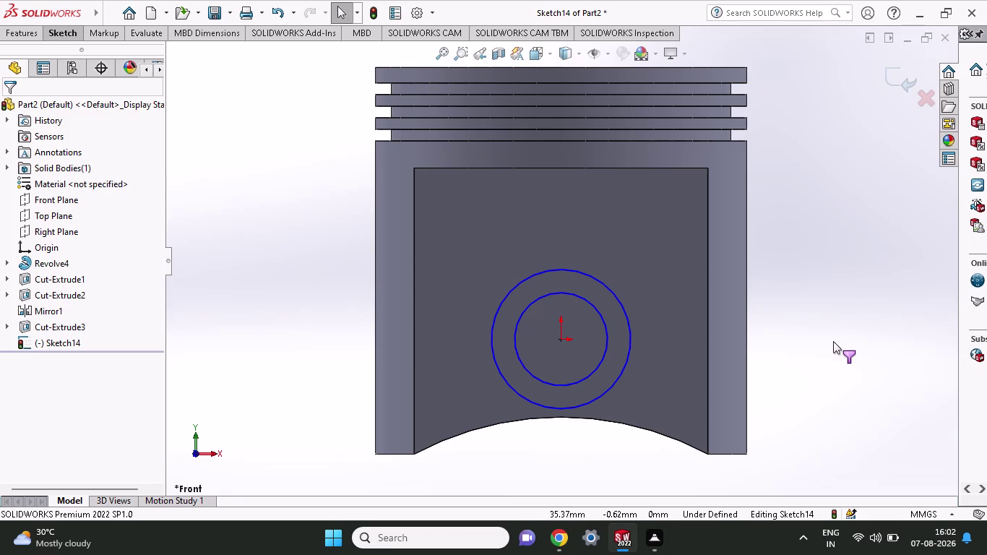
Draw a vertical line from the inner crown edge midpoint down to the circles' centre.
click(64, 38)
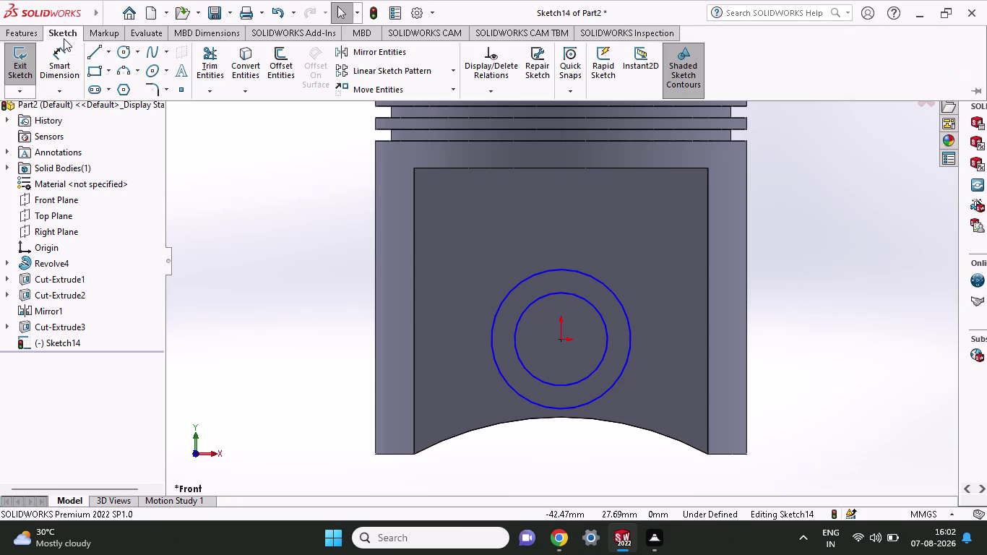
click(91, 56)
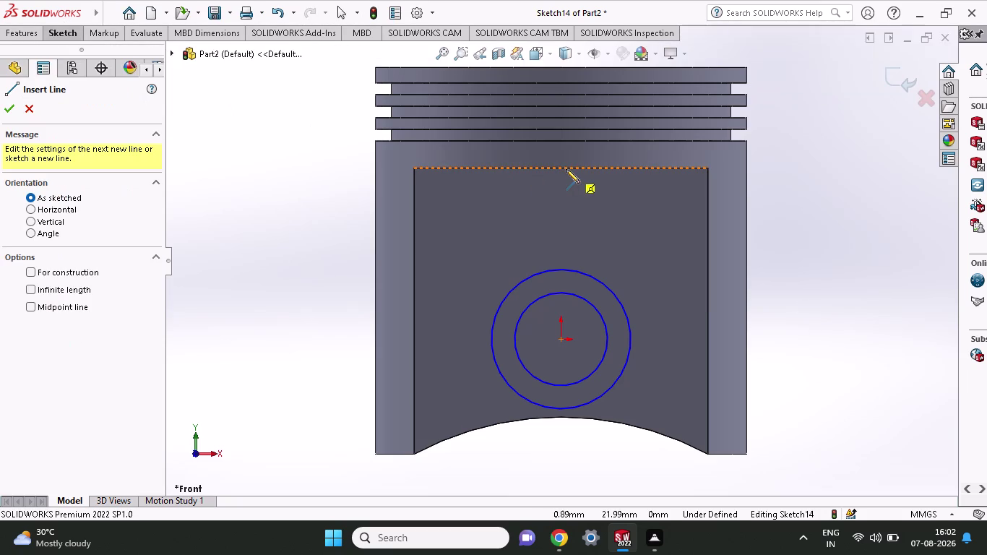
click(561, 168)
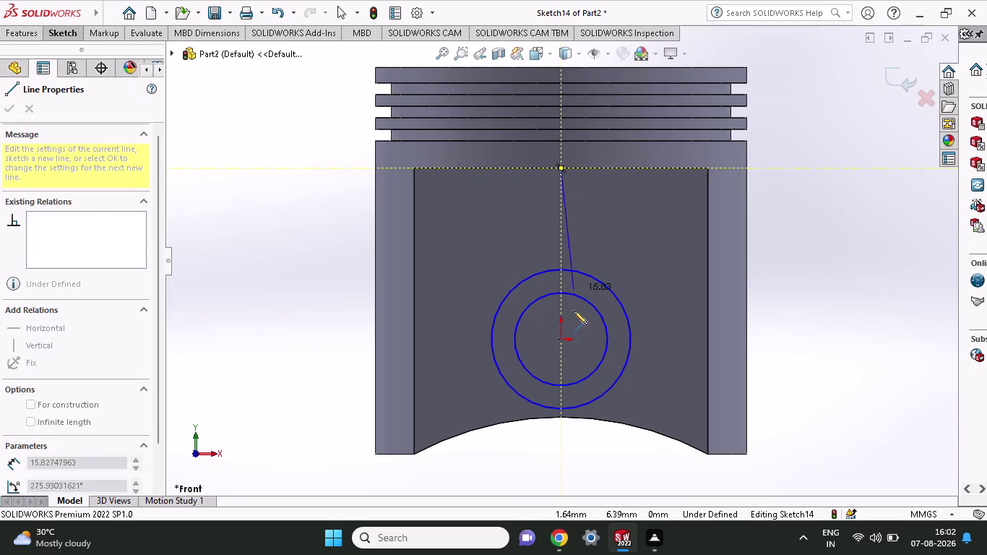
click(562, 340)
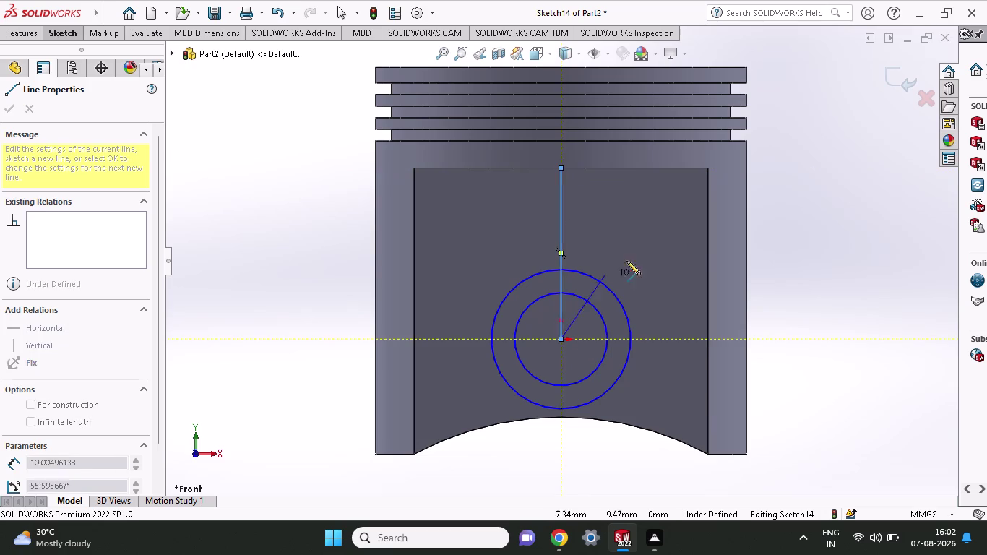
right_click(820, 221)
click(827, 237)
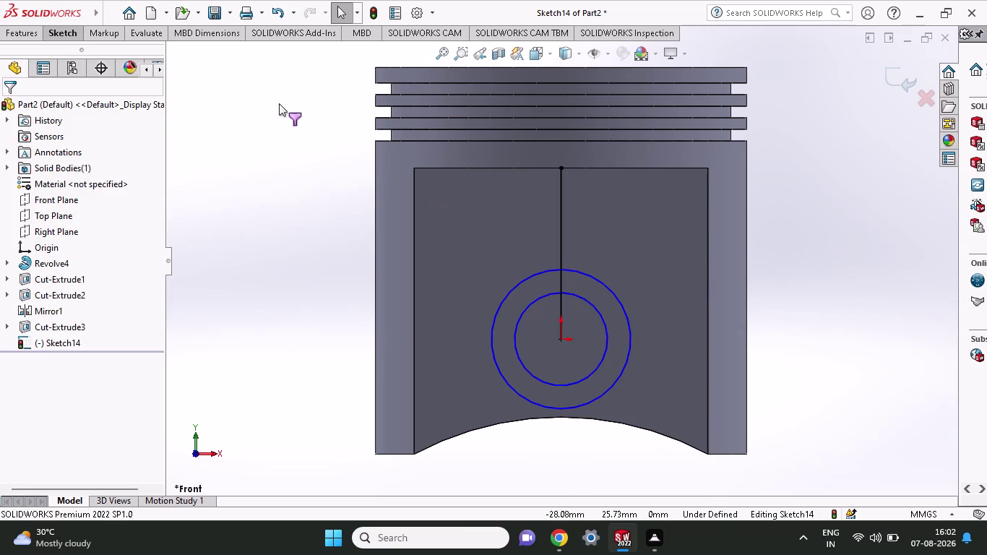
Start a Smart Dimension on the line's top endpoint.
click(66, 36)
click(73, 62)
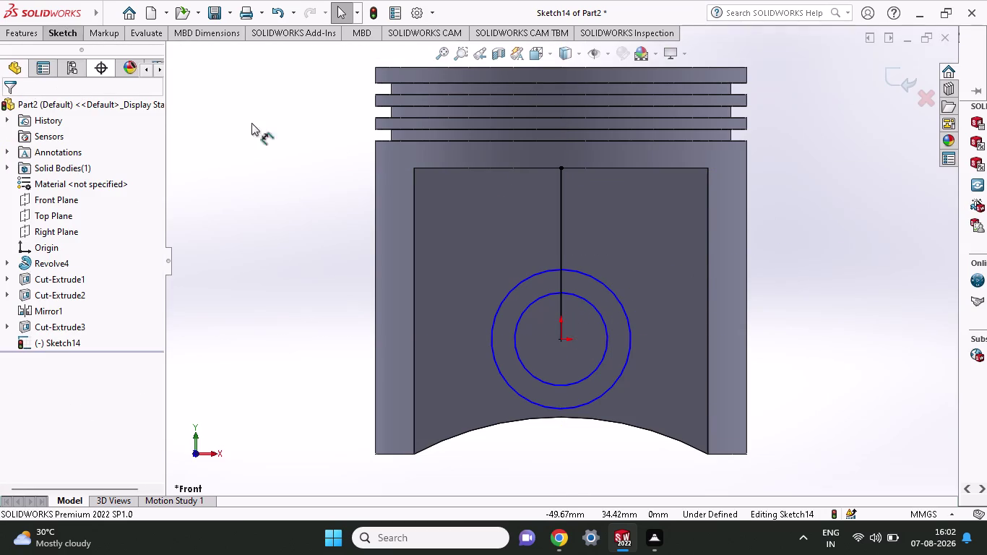
click(561, 168)
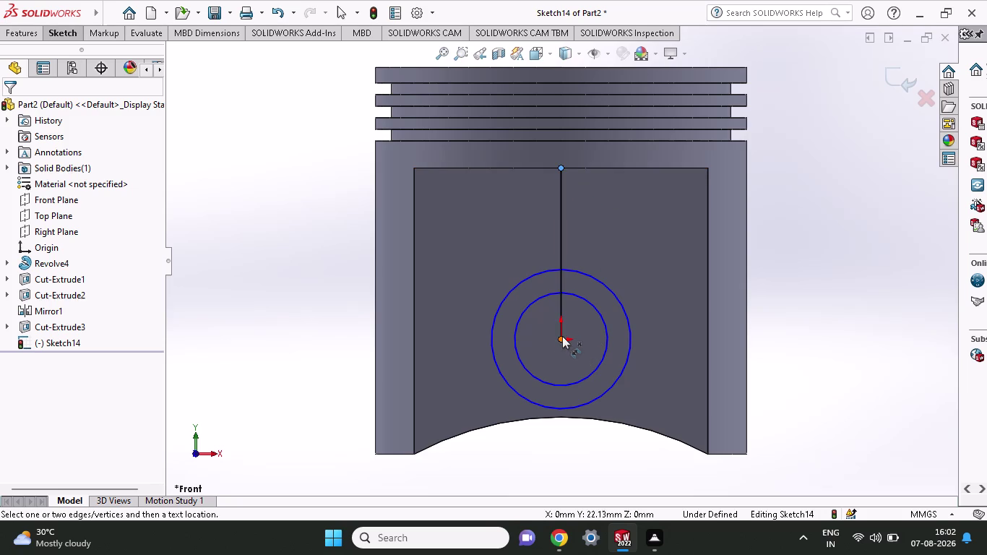
click(562, 336)
click(815, 315)
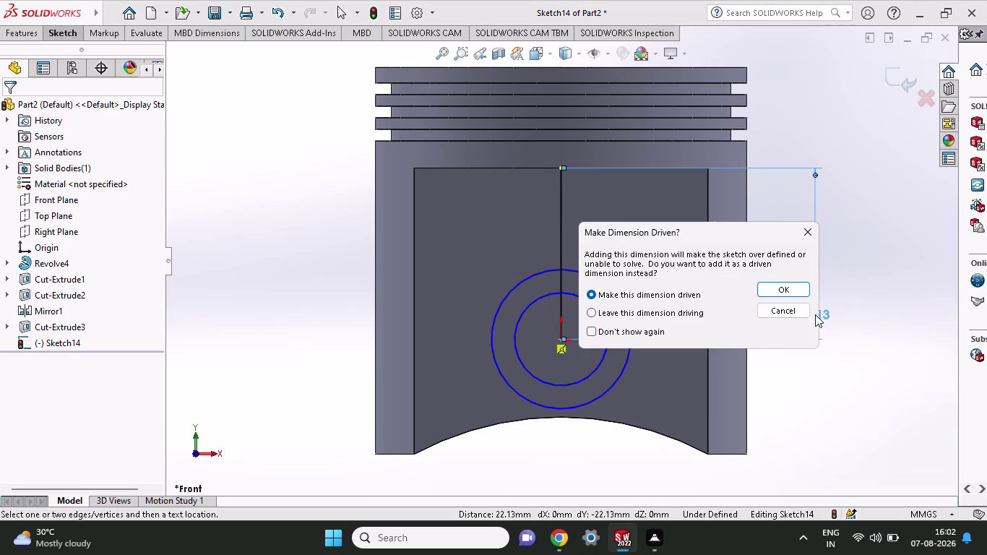
key(1)
click(785, 314)
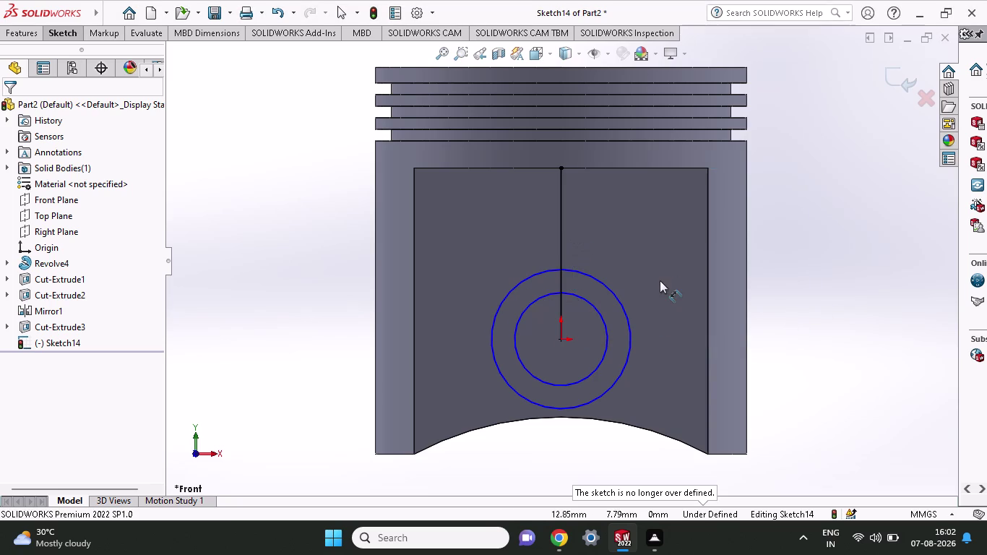
drag(561, 237, 666, 232)
click(838, 240)
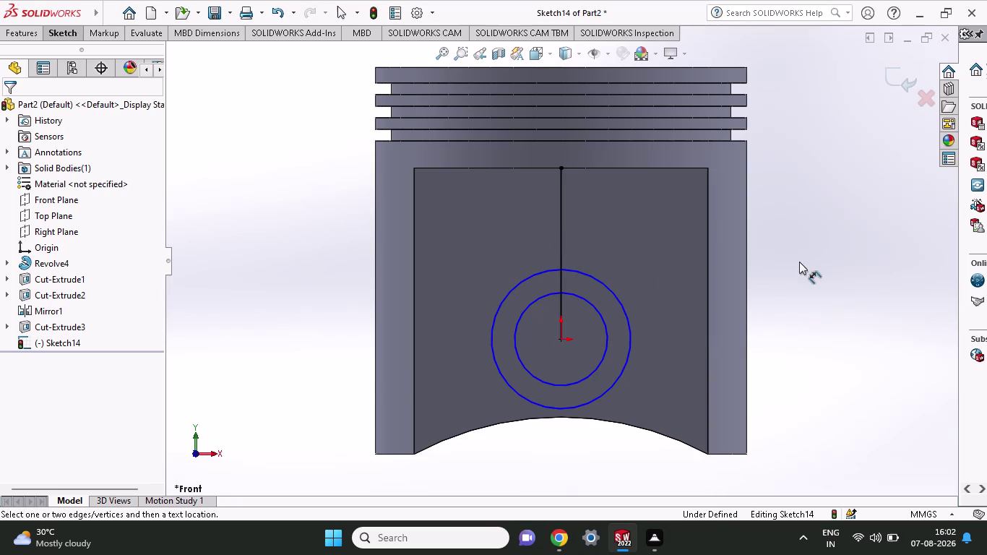
key(Escape)
key(Escape)
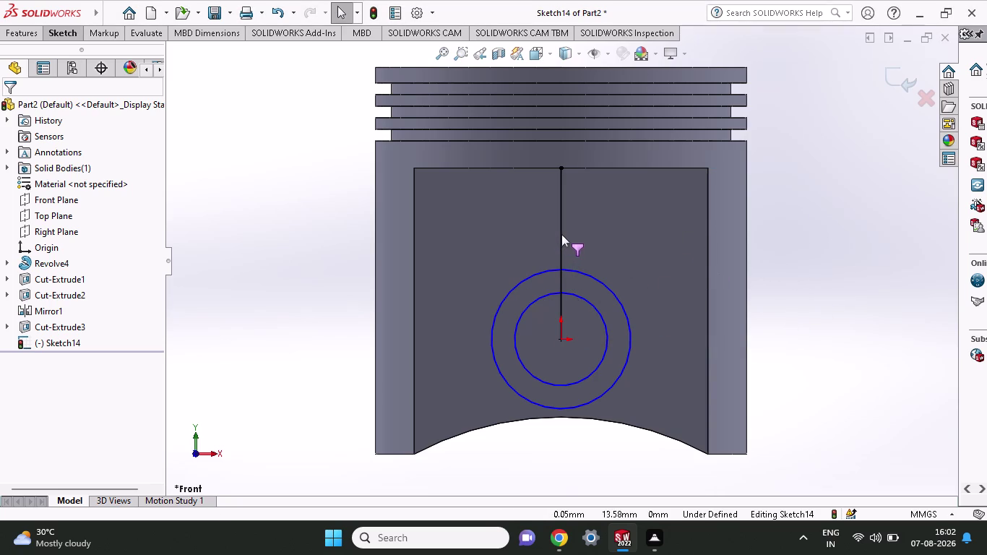
Select the vertical line and open the sketch plane settings, closing them unchanged.
click(561, 234)
click(562, 235)
click(562, 234)
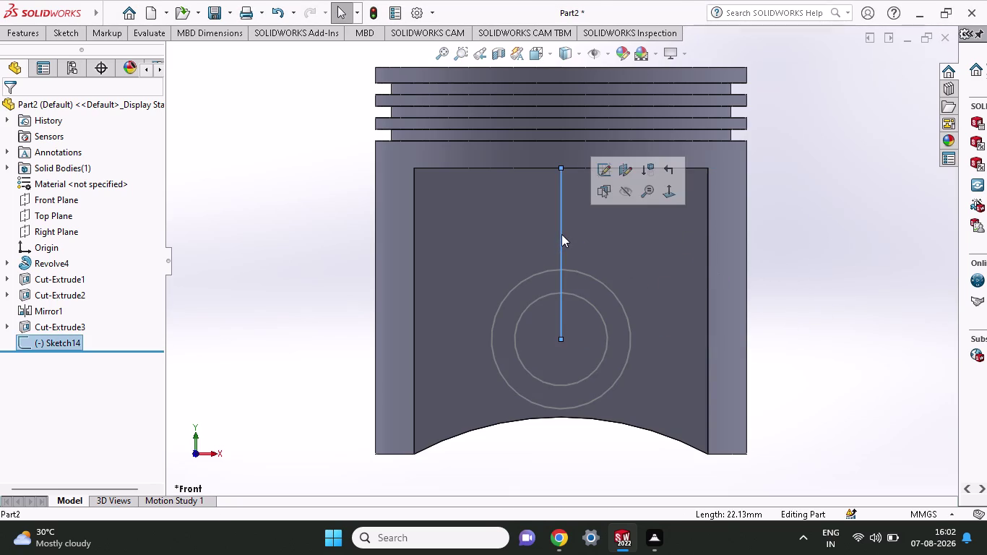
click(562, 234)
click(561, 234)
click(562, 234)
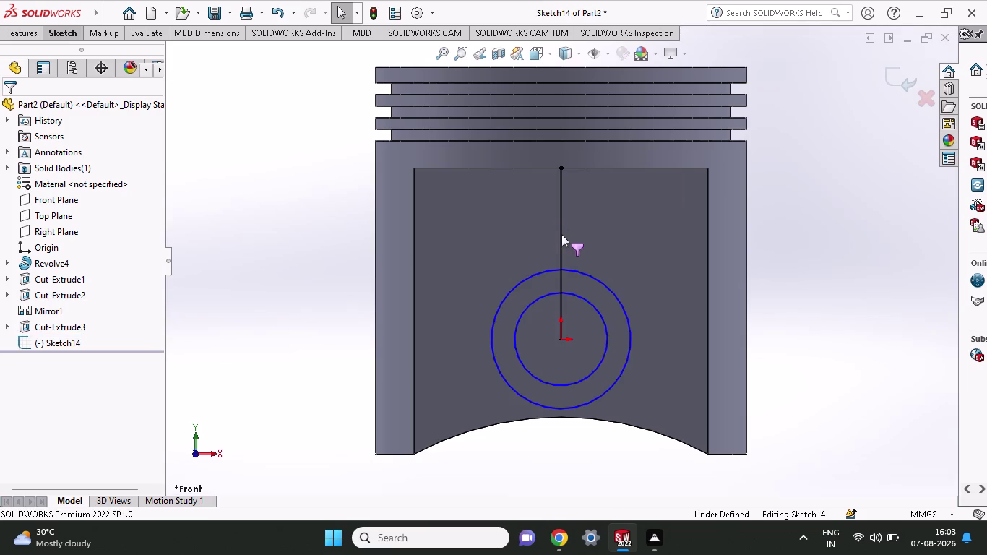
click(561, 247)
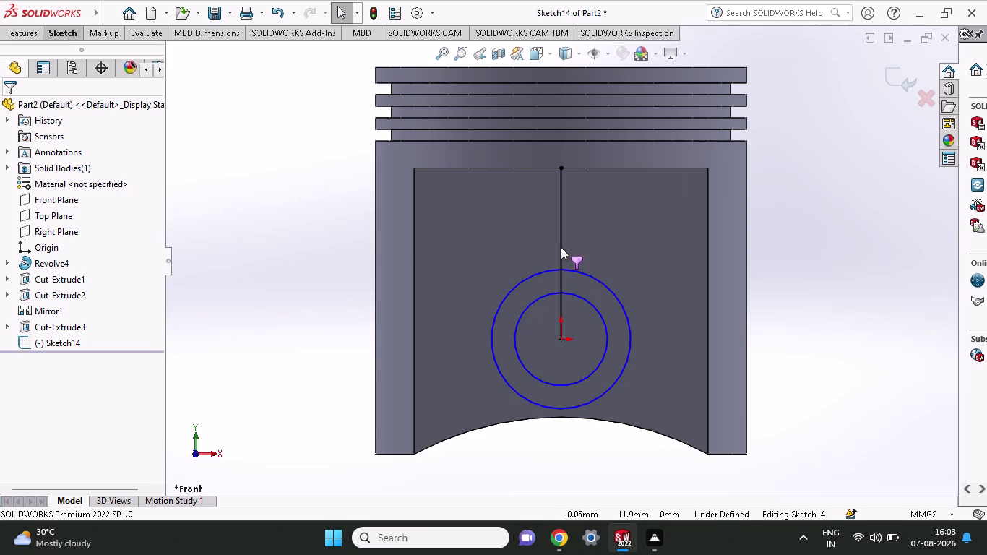
click(560, 247)
click(561, 247)
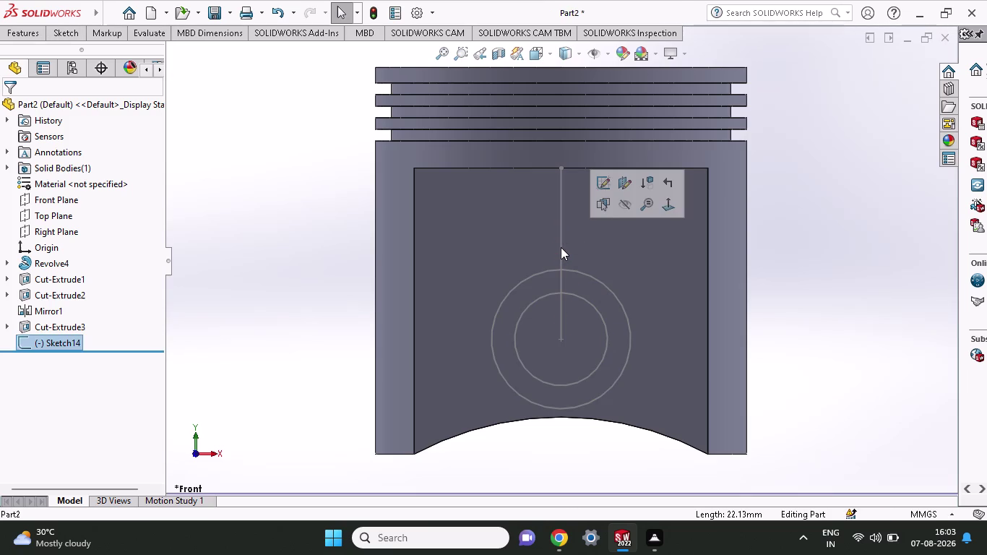
click(624, 181)
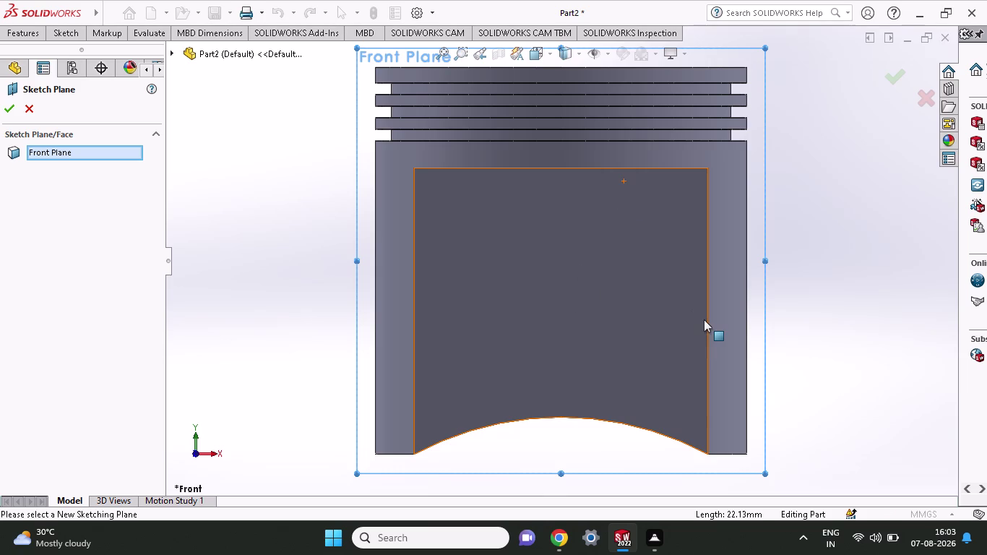
key(ctrl+z)
key(Escape)
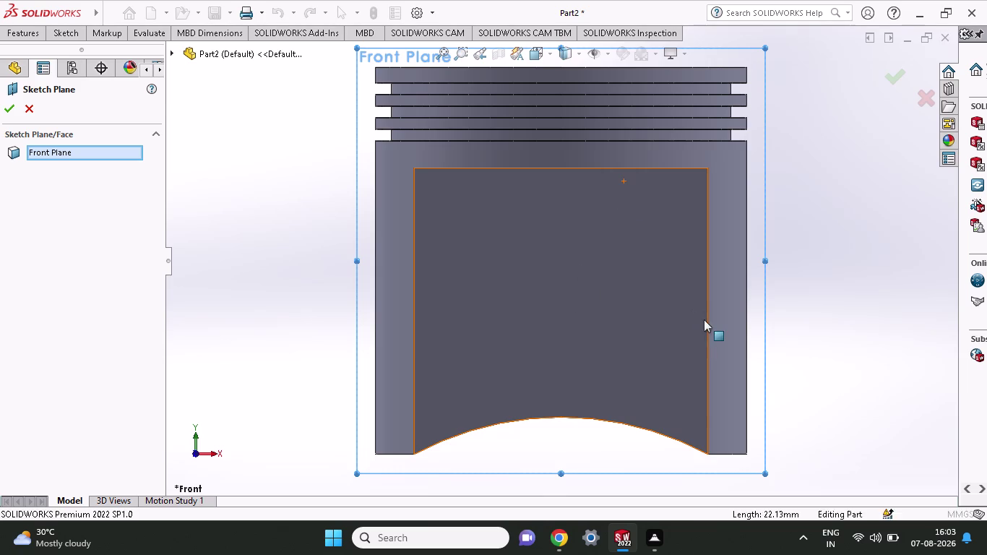
Undo sketch changes with Ctrl+Z until the vertical line is removed.
click(561, 217)
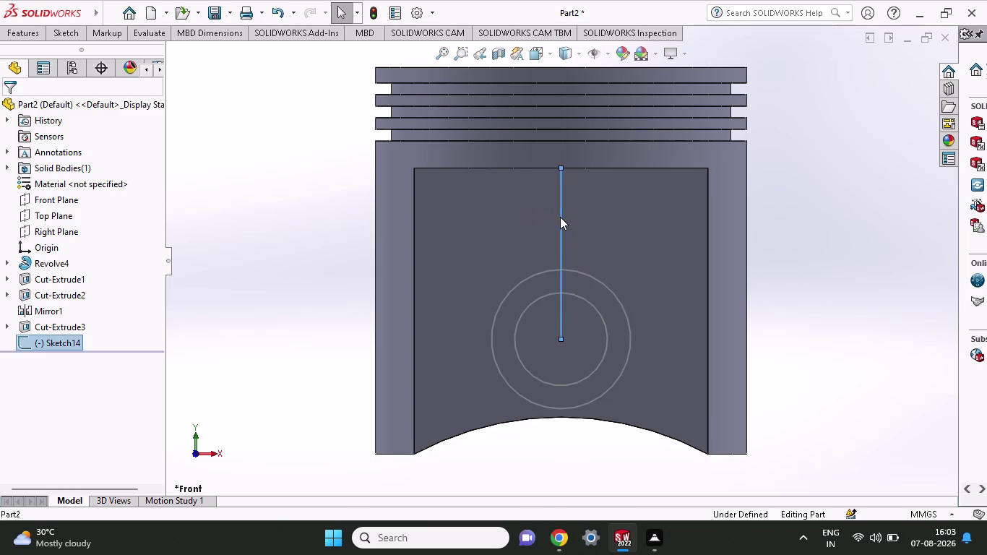
click(597, 154)
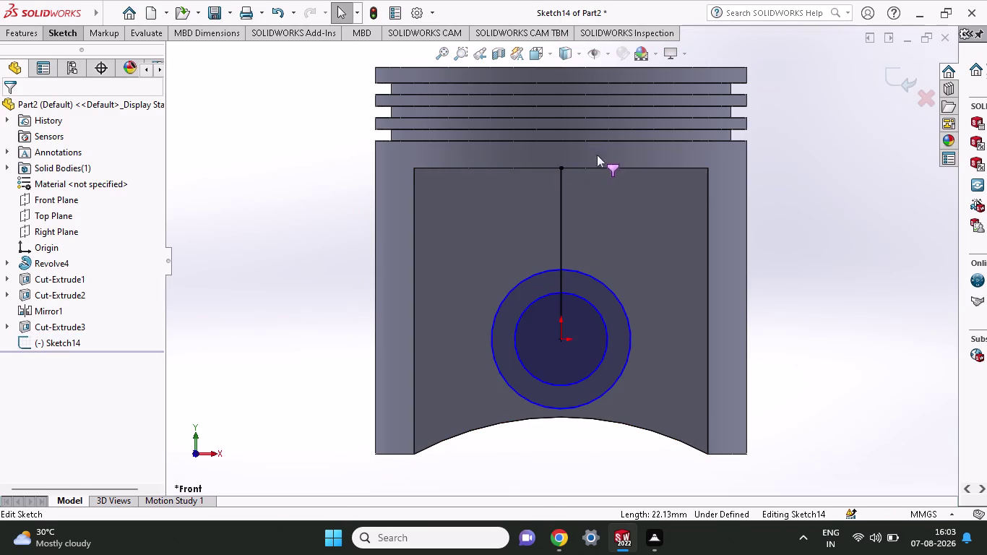
key(Escape)
key(ctrl+z)
key(ctrl+z)
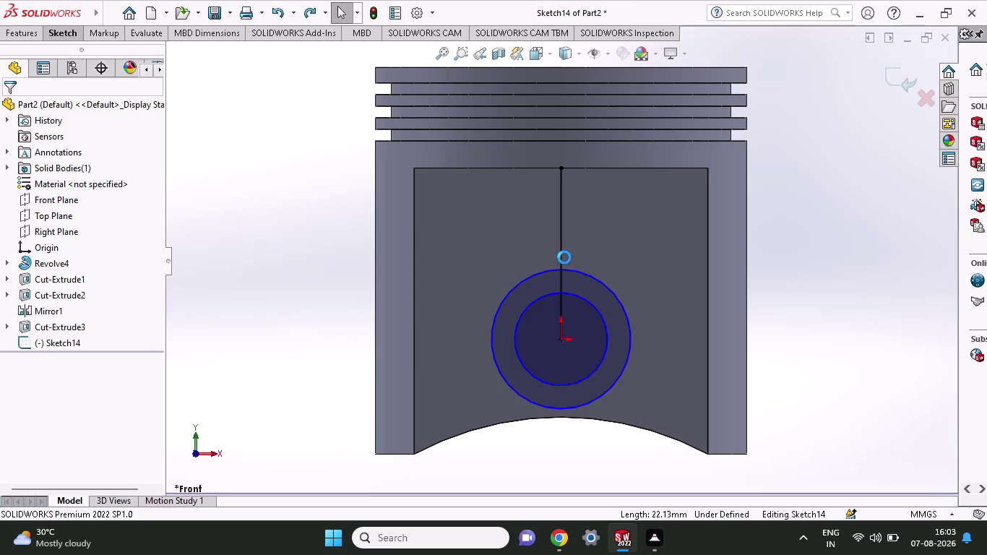
key(ctrl+z)
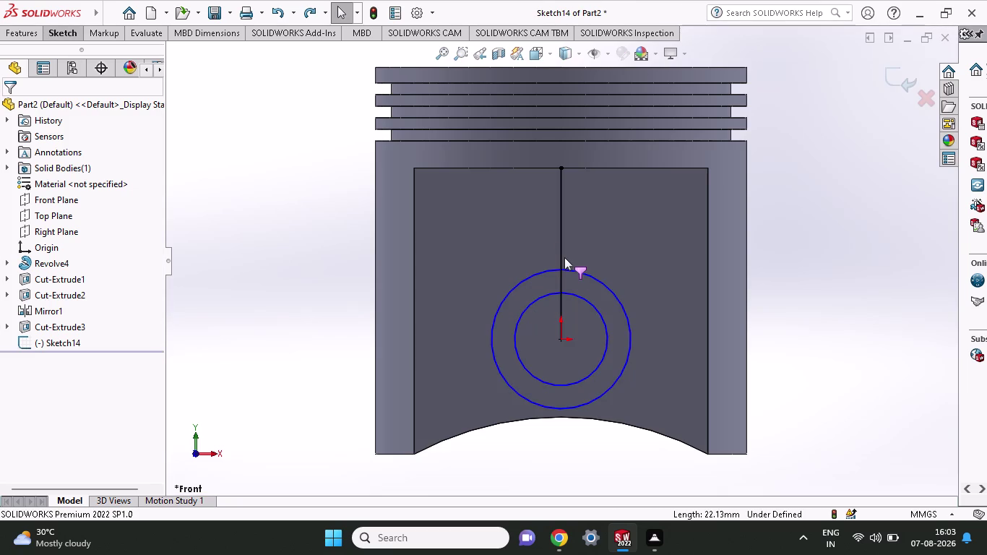
key(ctrl+z)
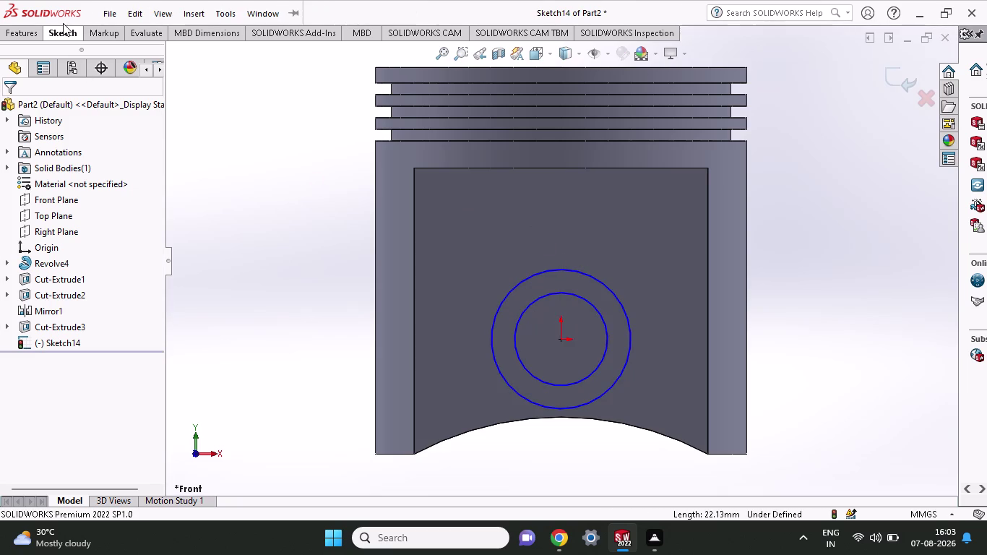
click(64, 26)
click(96, 53)
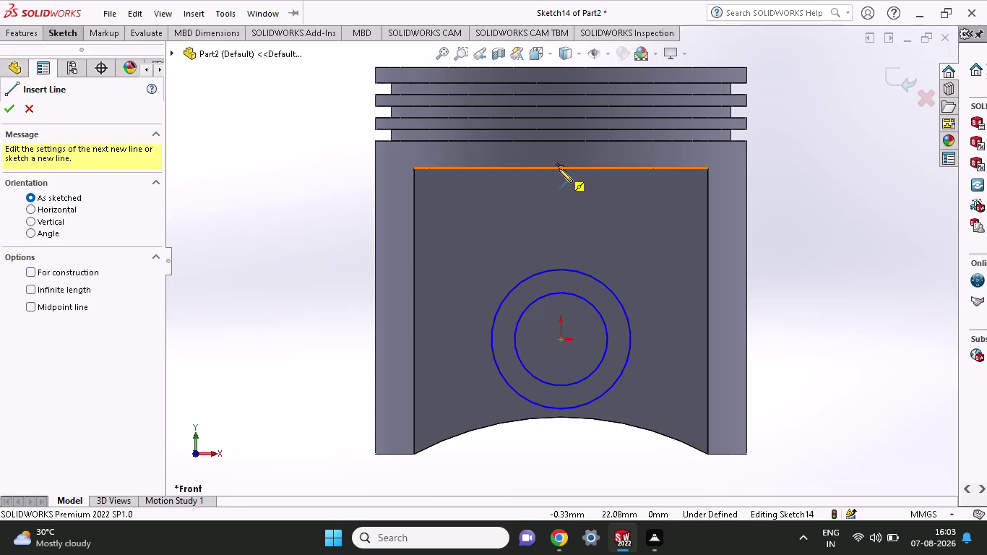
Redraw the vertical line from the inner crown edge midpoint to just above the circles' centre.
click(559, 169)
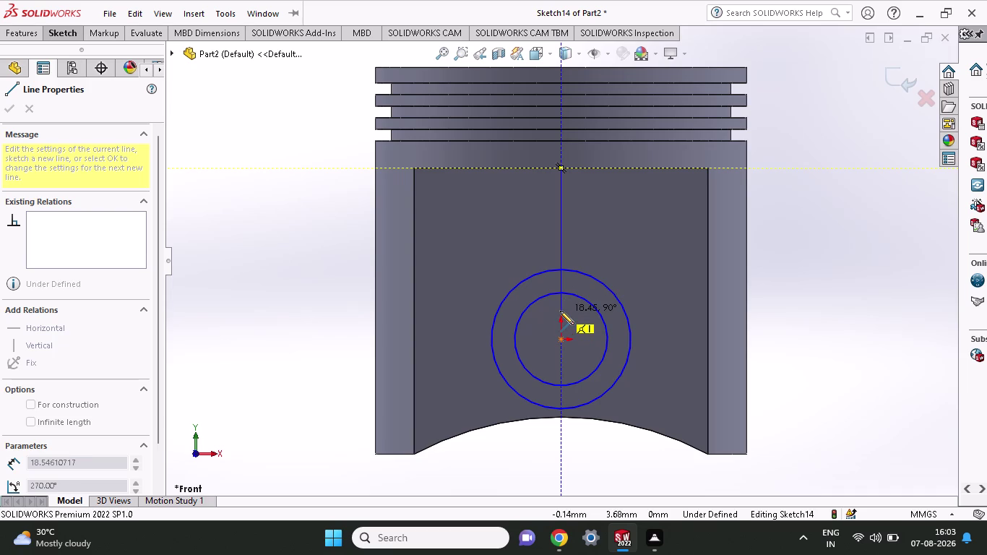
click(80, 456)
drag(76, 456, 22, 463)
click(83, 461)
scroll(down, 3)
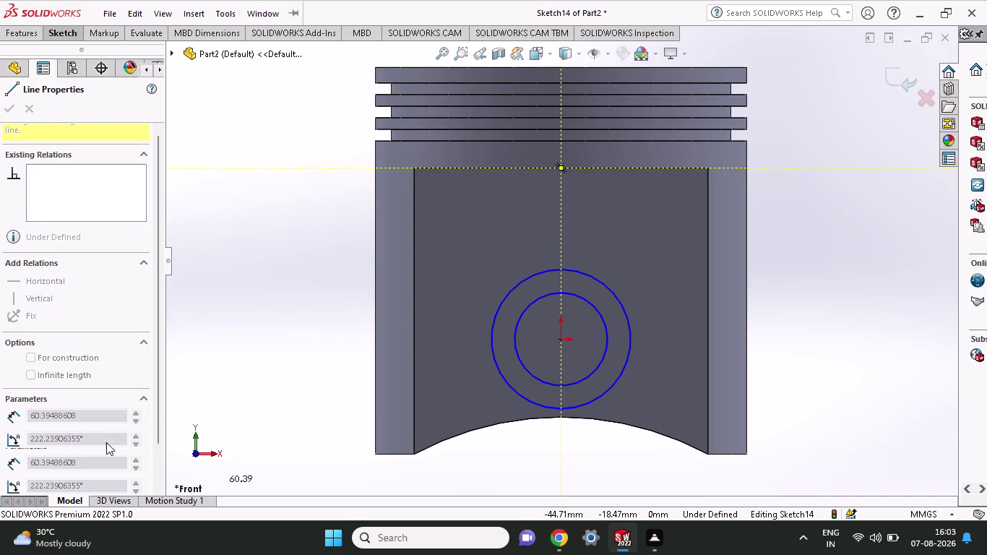
click(138, 420)
click(138, 420)
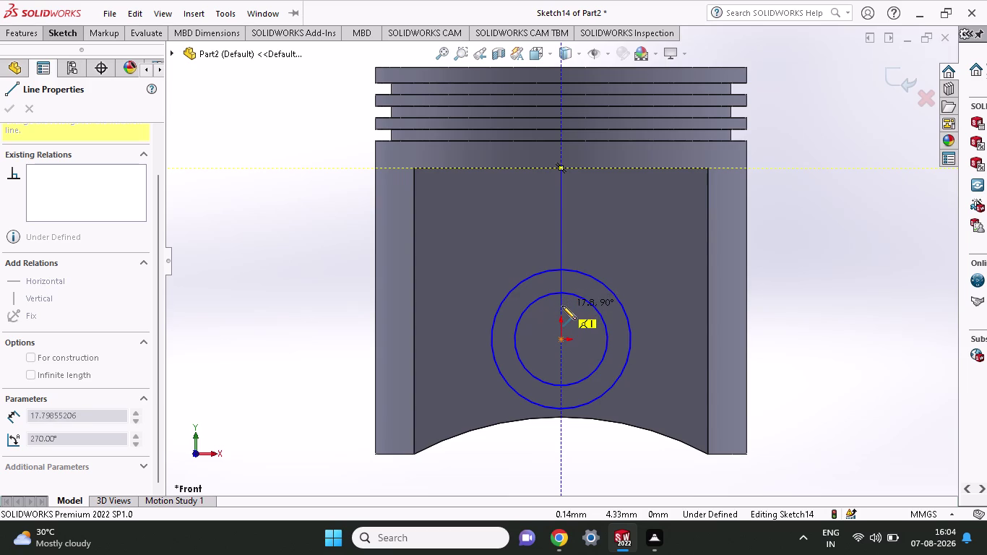
click(562, 307)
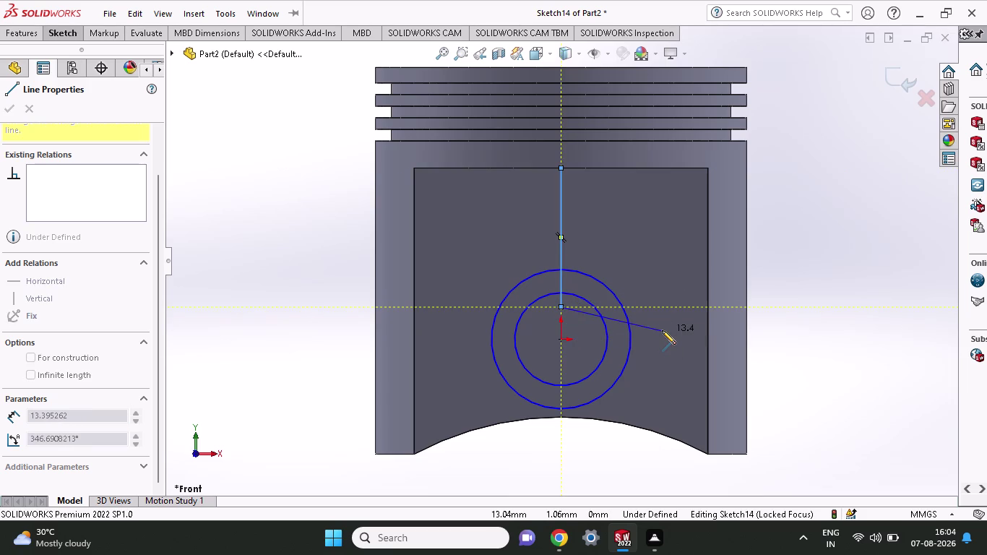
click(55, 30)
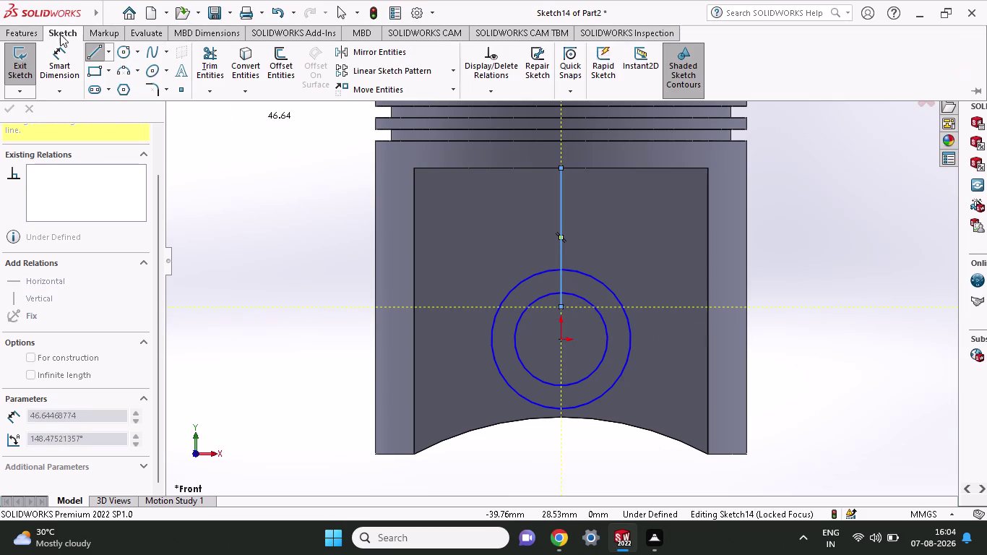
click(66, 53)
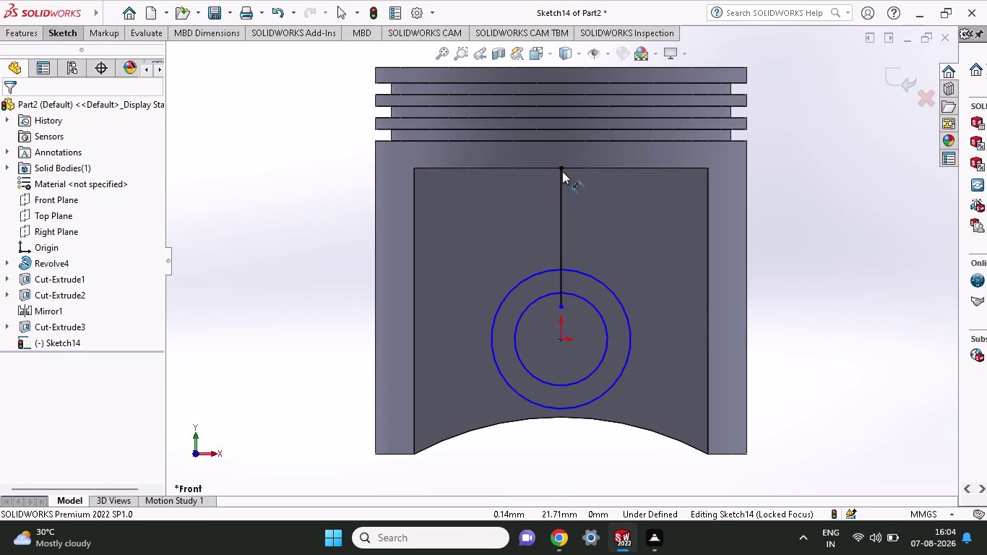
Dimension the vertical line 18 mm below the inner crown edge.
click(562, 166)
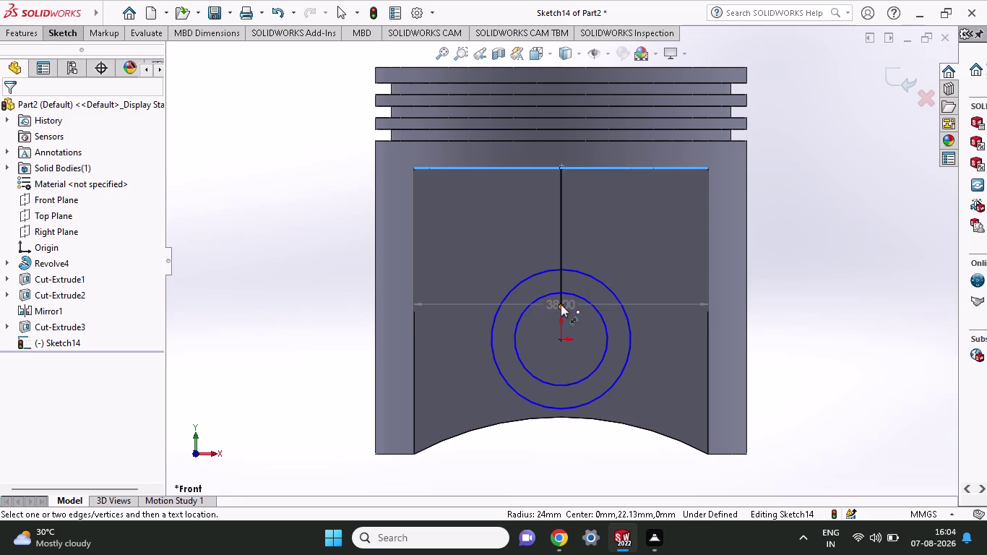
click(561, 305)
click(832, 310)
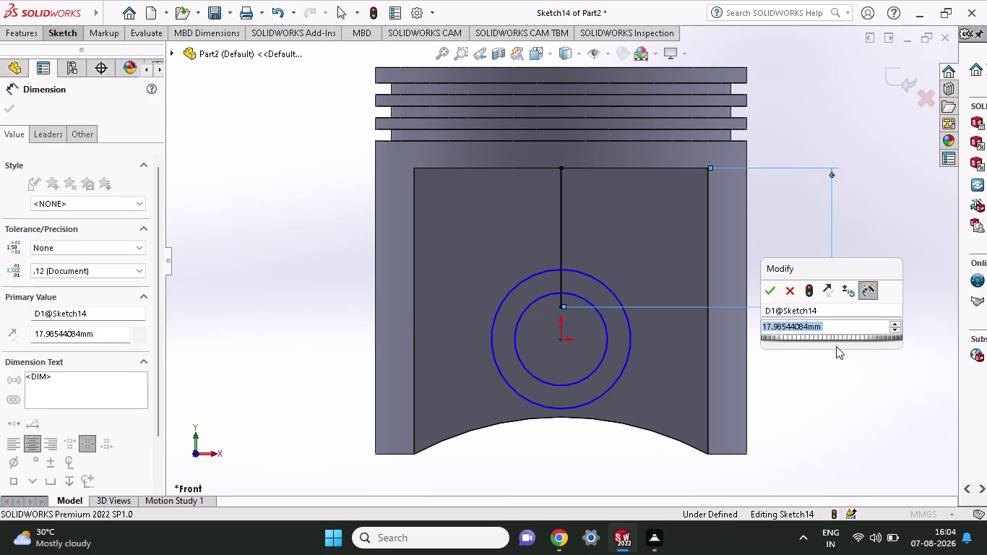
text(18)
key(Return)
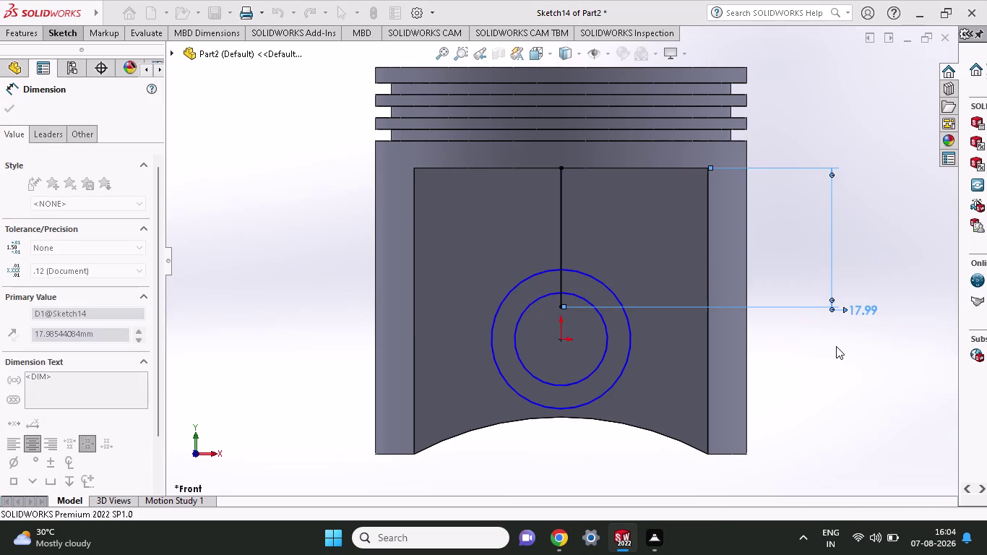
key(Escape)
click(576, 383)
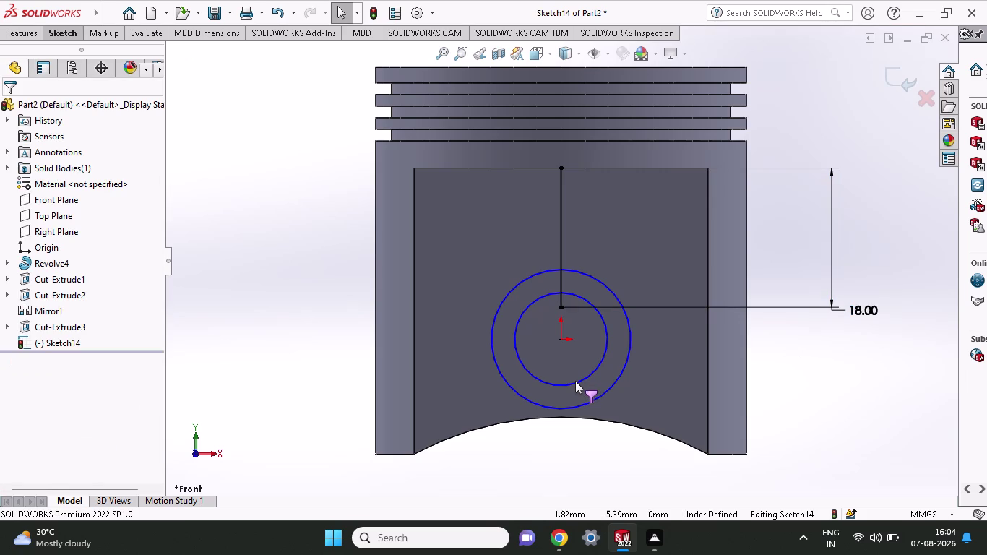
Undo the dimension, vertical line and outer circle, leaving only the smaller circle.
click(575, 381)
click(576, 380)
key(Escape)
click(591, 371)
click(606, 333)
click(609, 311)
click(606, 335)
click(606, 330)
key(ctrl+z)
key(ctrl+z)
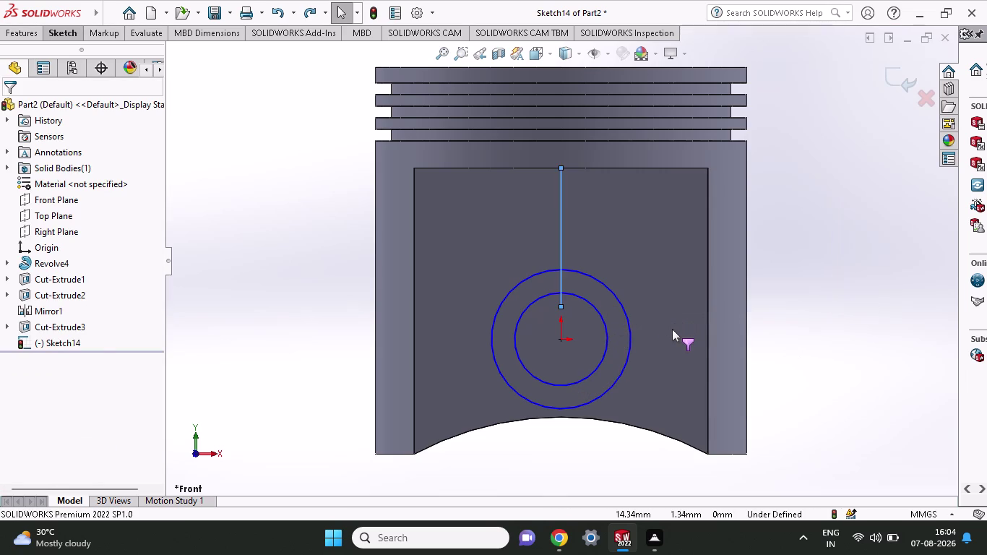
key(ctrl+z)
key(ctrl+z)
key(ctrl+z)
key(ctrl+z)
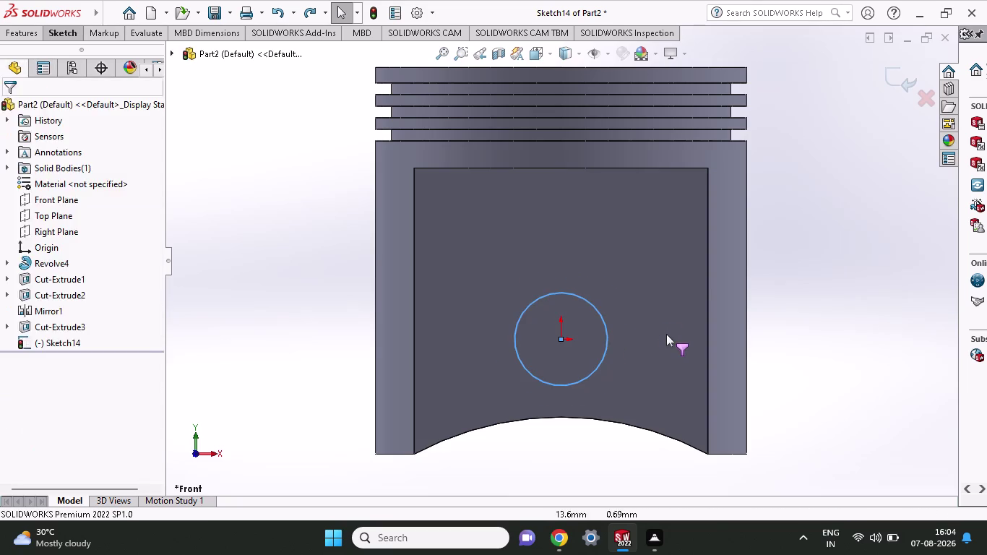
Undo the remaining circle and draw a vertical line down from the inner crown edge.
key(ctrl+z)
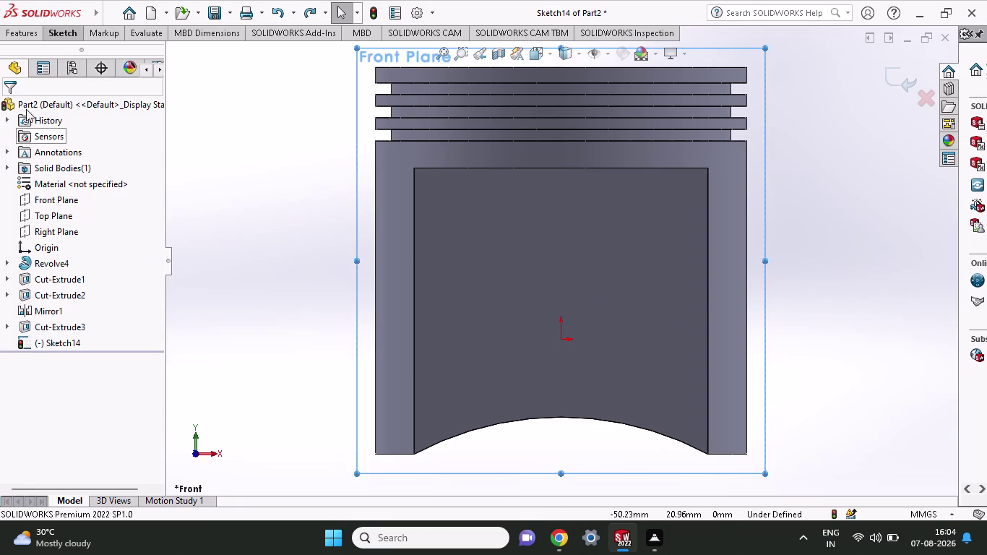
click(45, 32)
click(100, 55)
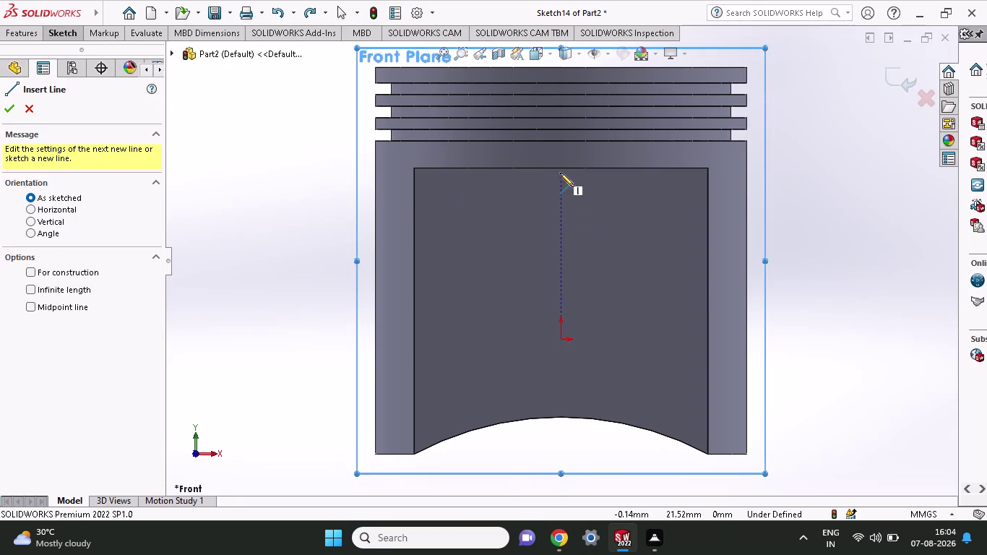
click(560, 168)
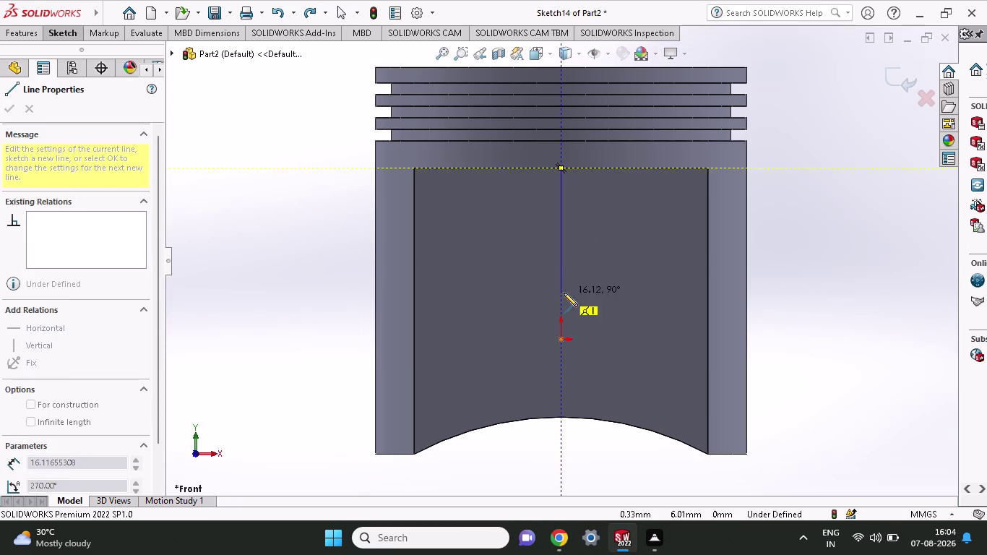
click(563, 293)
key(Escape)
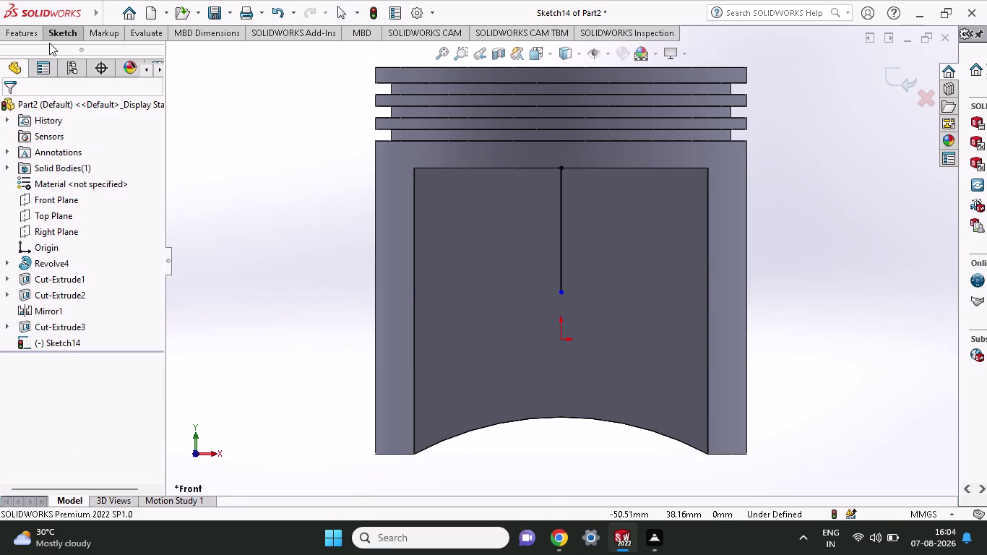
Dimension the vertical line as 18 mm with Smart Dimension.
click(56, 25)
click(61, 34)
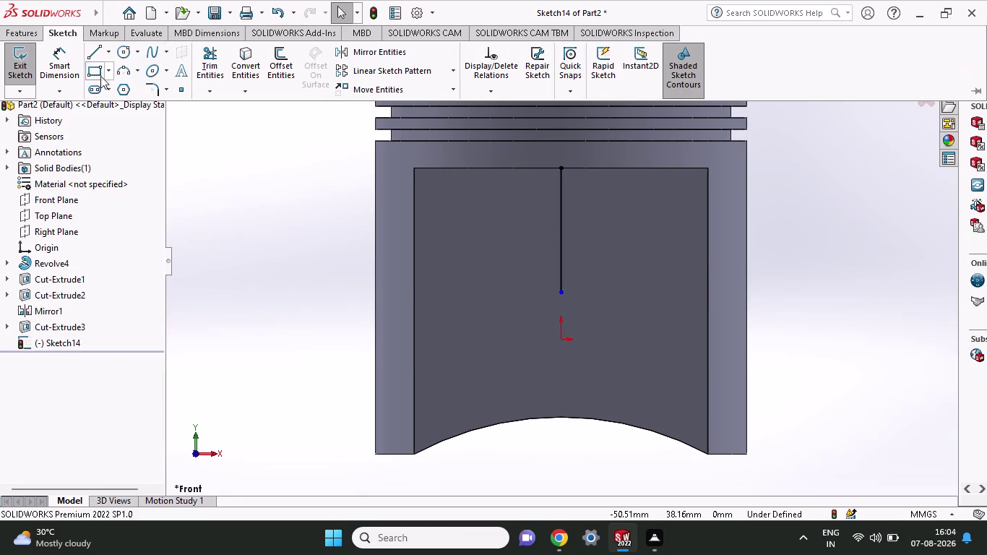
click(74, 70)
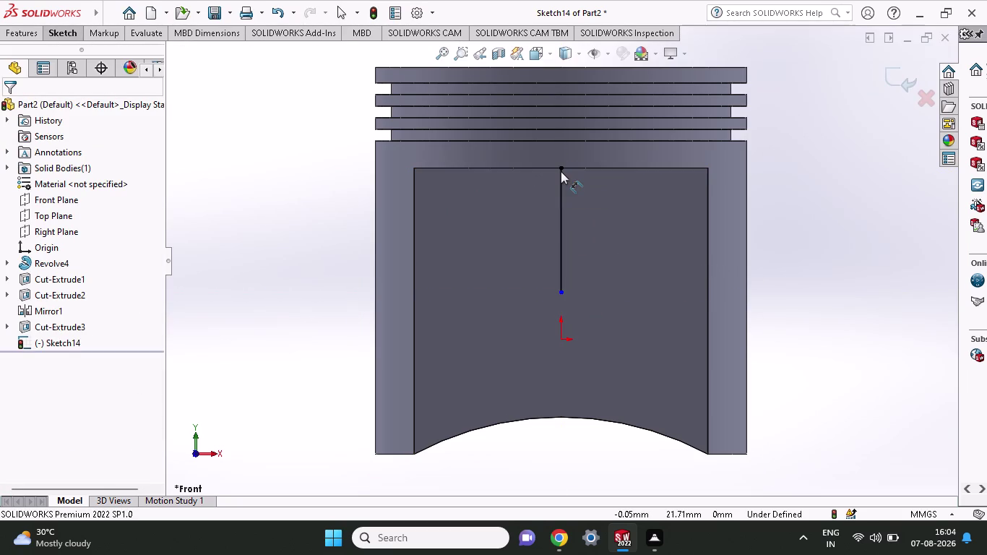
click(561, 166)
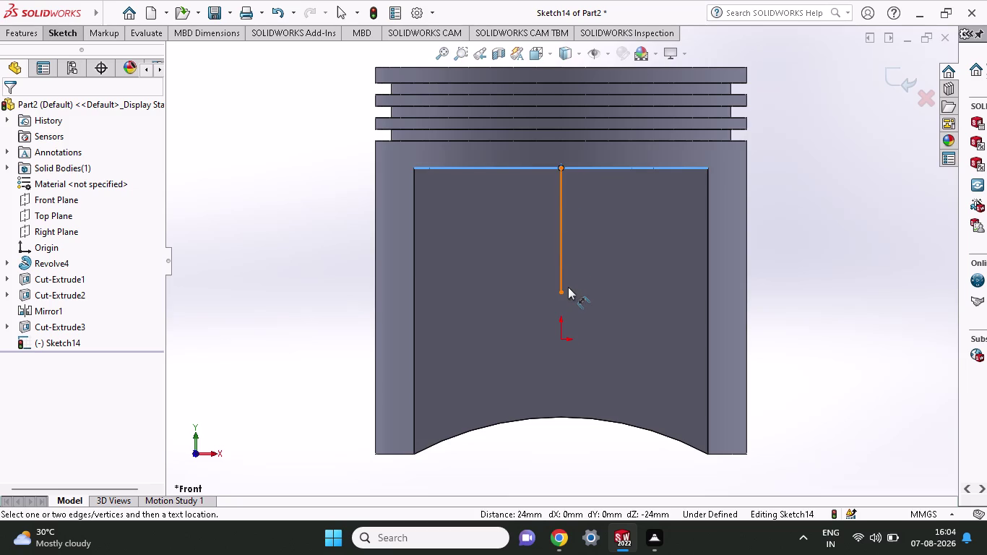
click(561, 290)
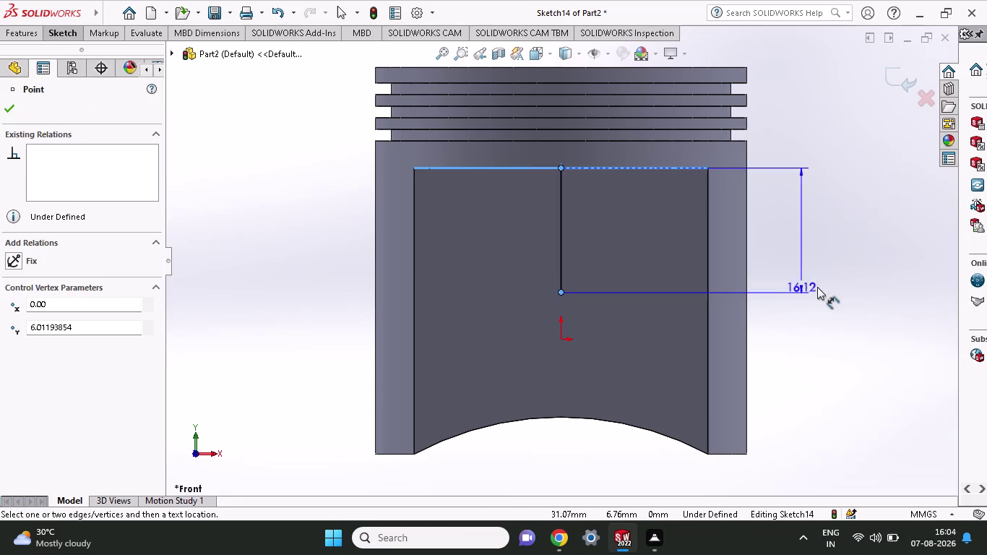
click(817, 287)
text(18)
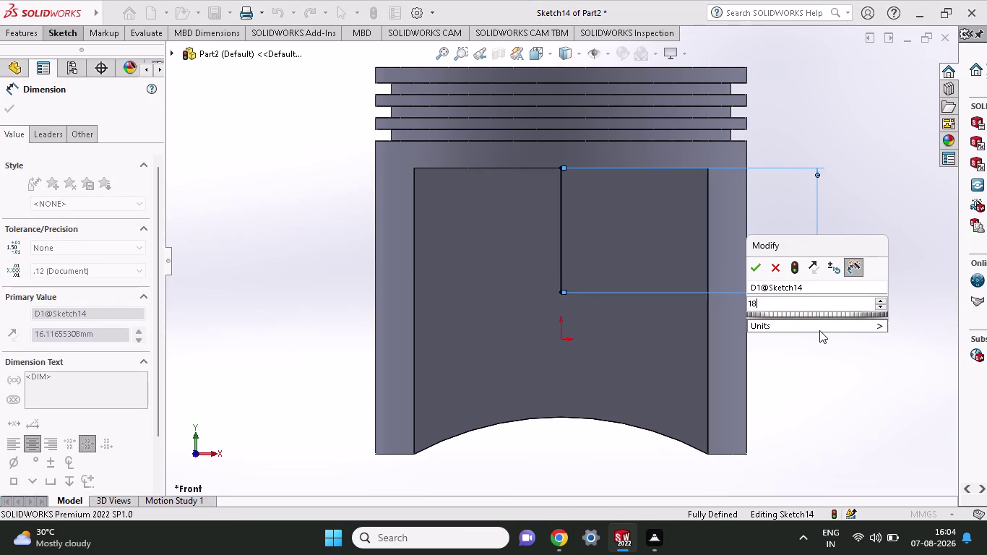
click(753, 264)
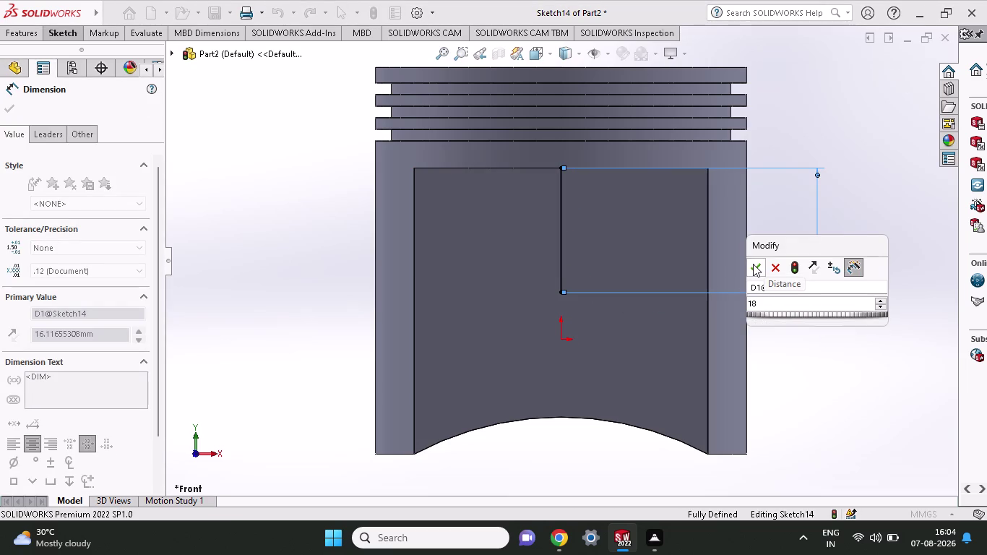
click(64, 34)
click(129, 53)
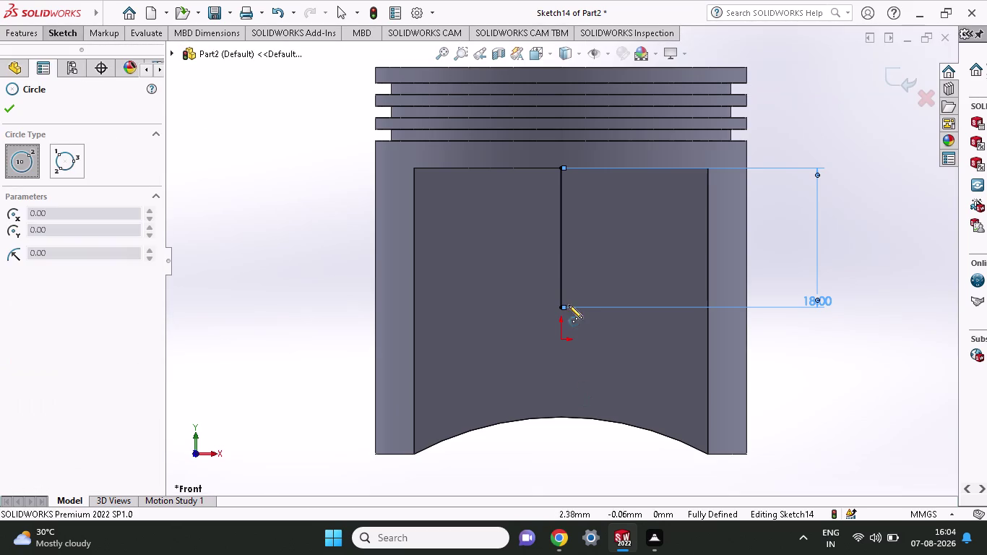
Draw a 6 mm radius circle centred on the line's lower end.
click(559, 309)
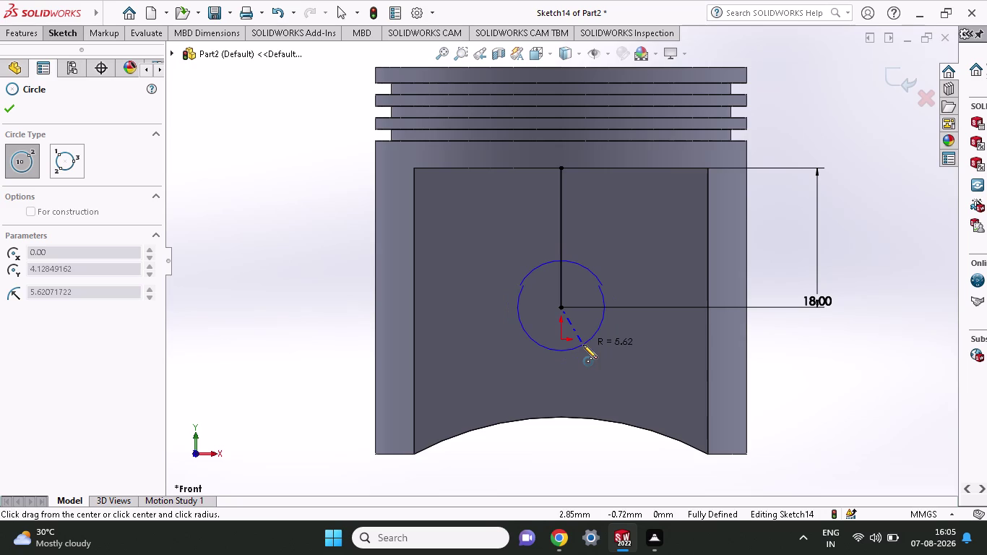
click(583, 345)
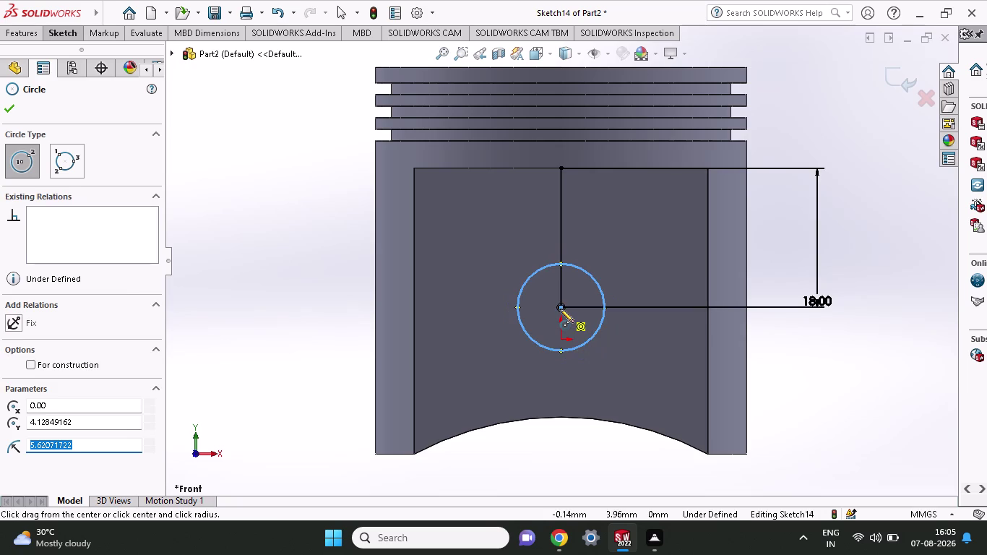
drag(88, 449, 12, 454)
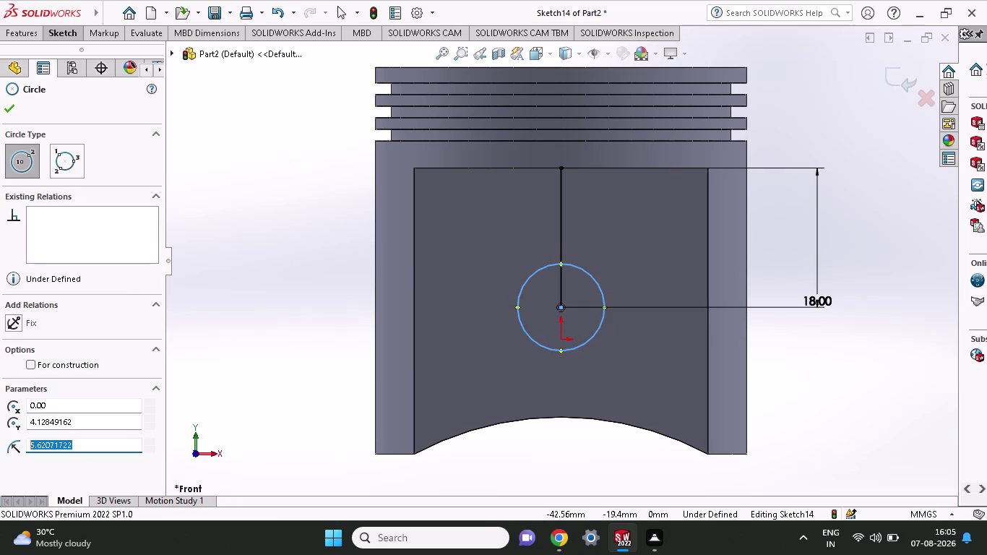
drag(11, 454, 0, 452)
key(BackSpace)
key(6)
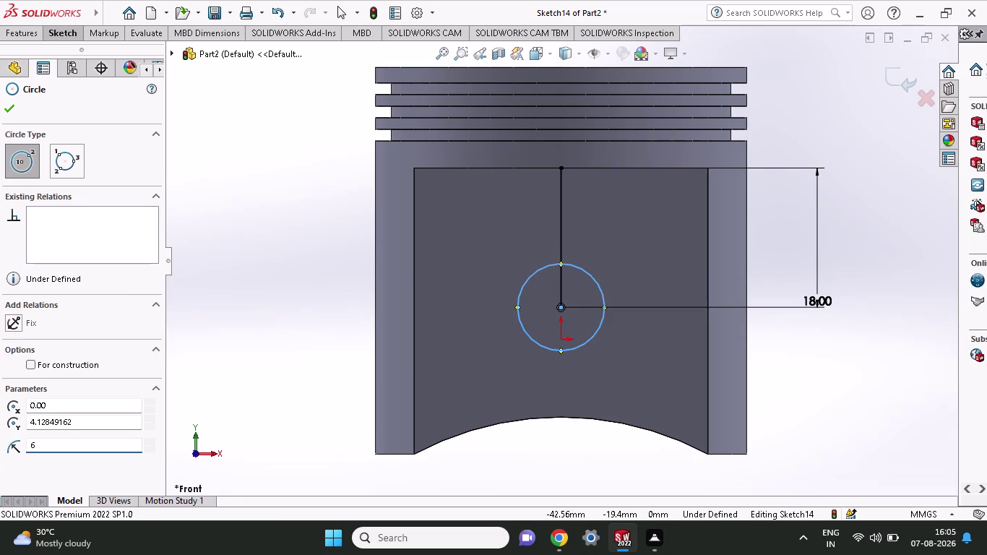
key(Return)
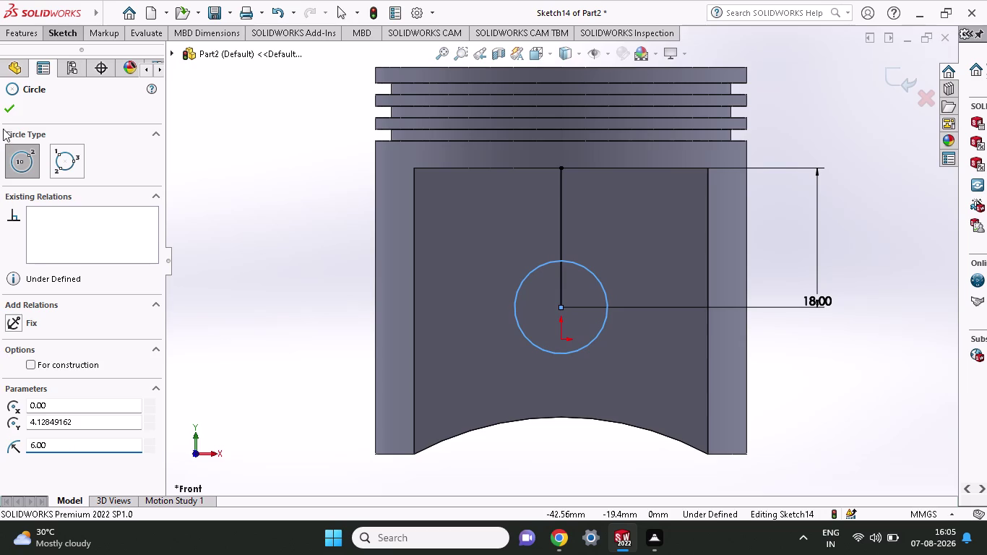
click(16, 114)
Add a concentric 9 mm radius circle at the same centre.
click(79, 36)
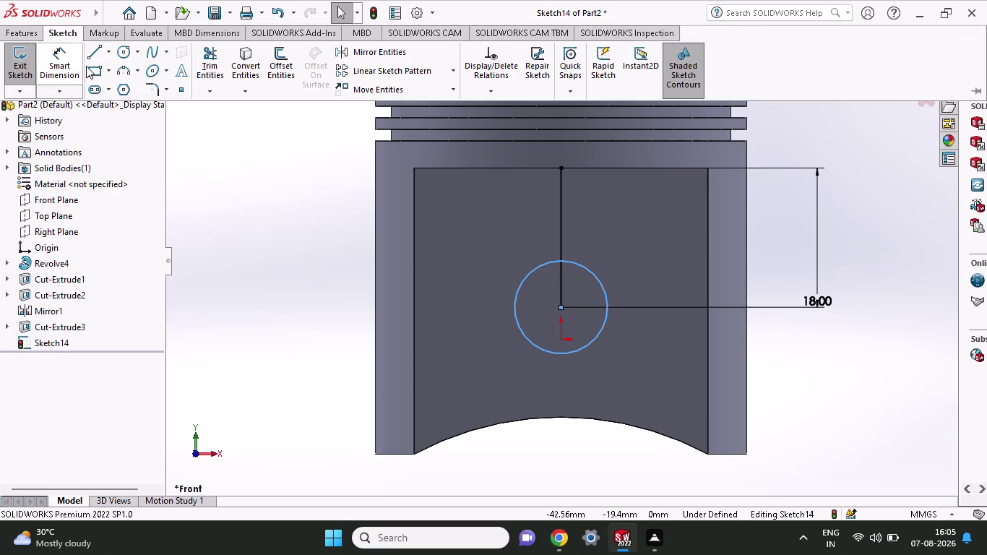
click(122, 58)
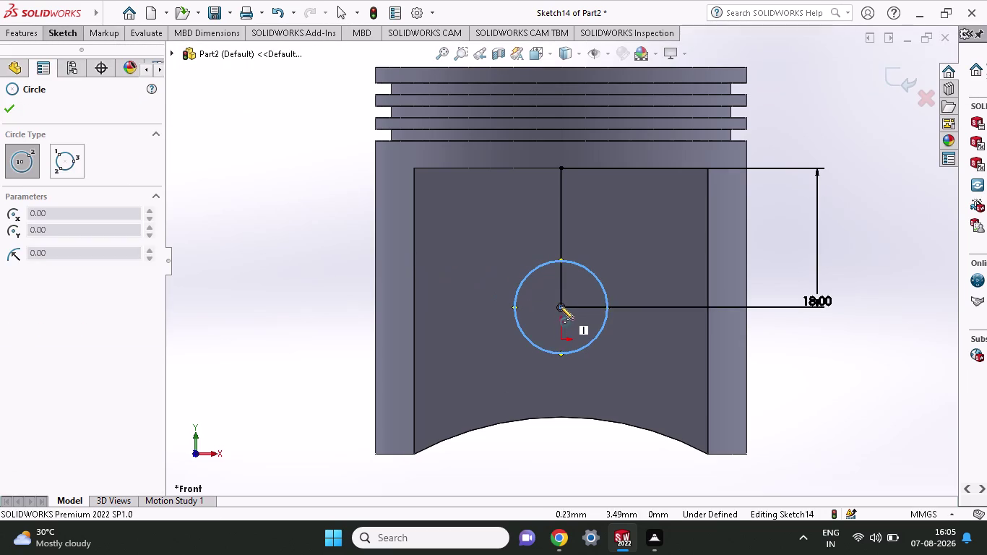
click(560, 305)
click(596, 371)
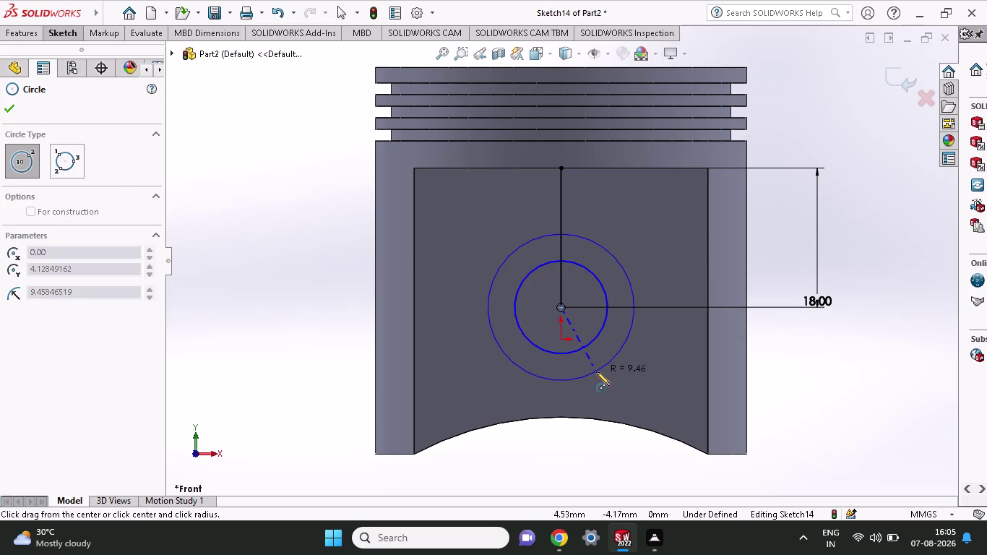
key(9)
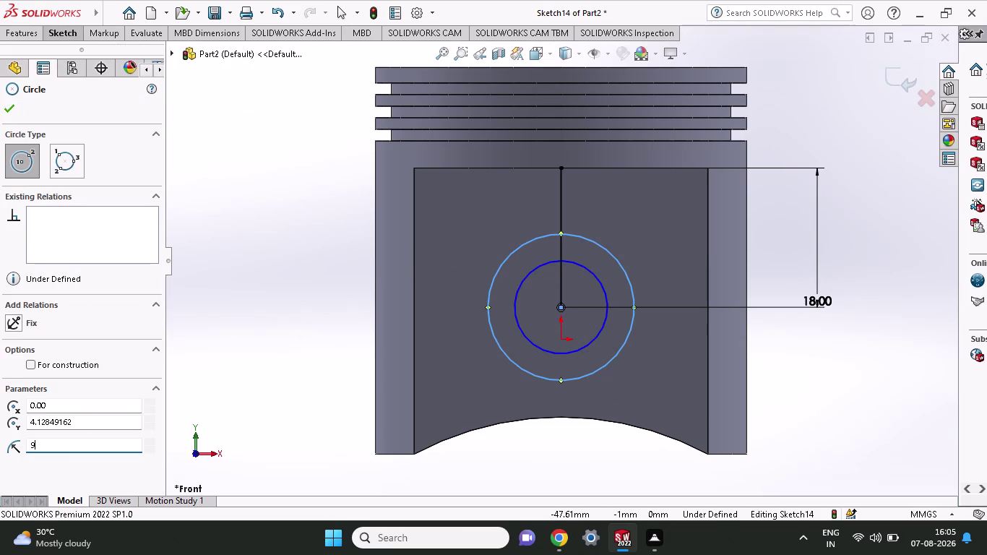
key(Return)
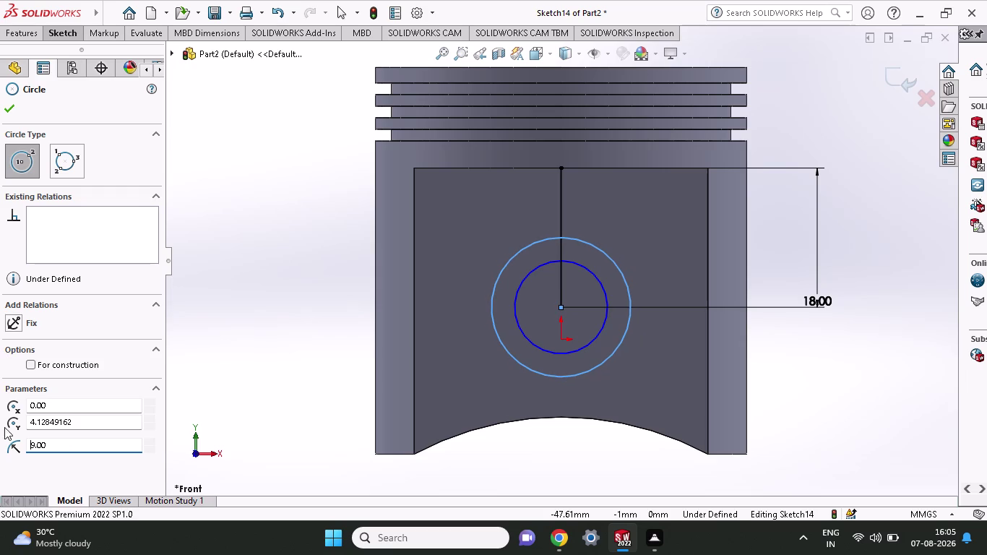
click(5, 108)
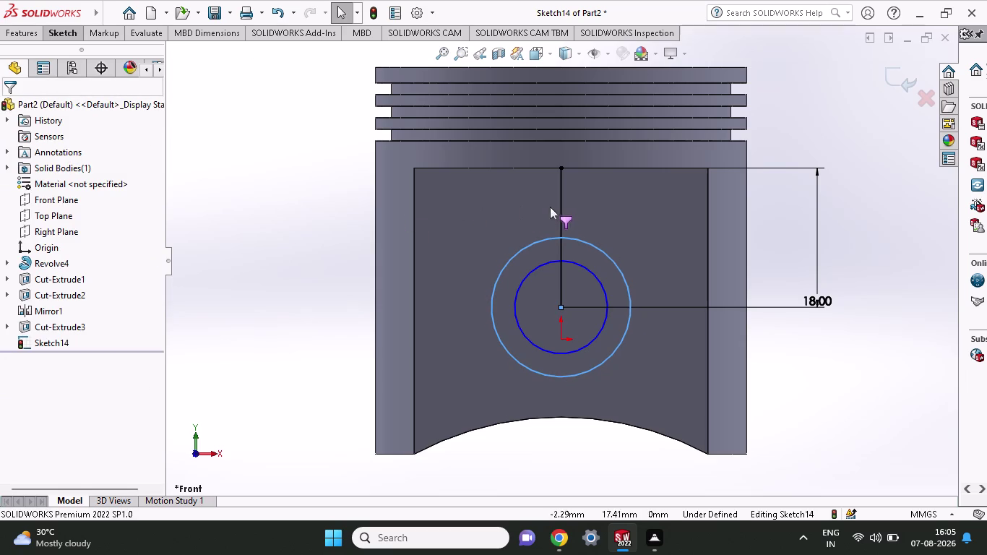
Select sketch elements near the vertical line and open a shortcut menu.
click(560, 194)
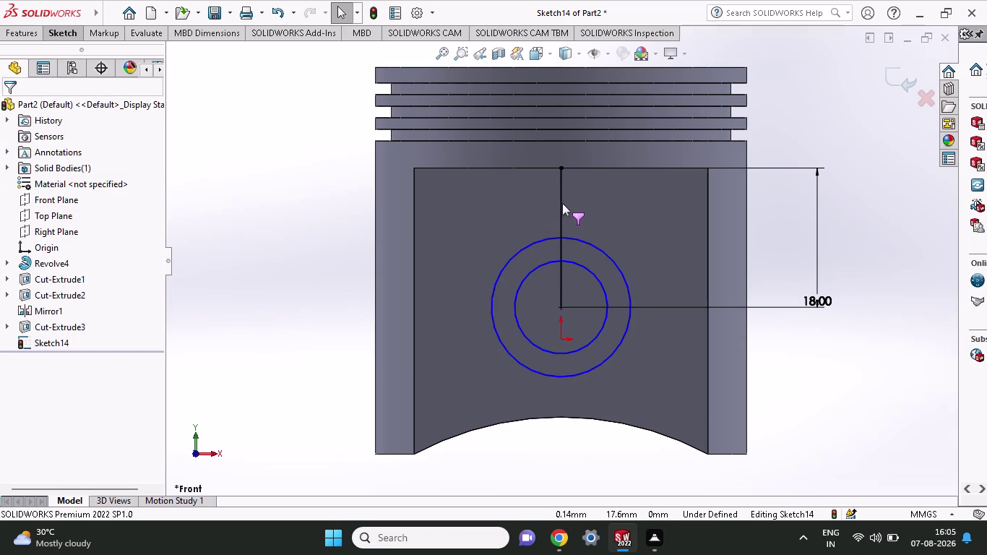
click(562, 206)
click(561, 233)
key(Escape)
click(561, 217)
key(Escape)
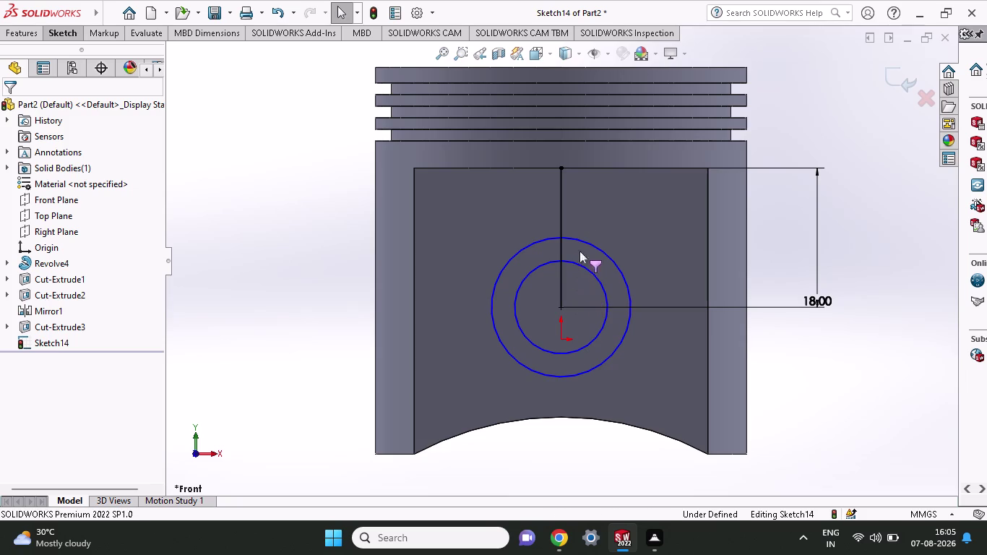
click(561, 231)
click(560, 224)
click(774, 302)
click(815, 300)
right_click(791, 341)
right_click(791, 341)
click(808, 358)
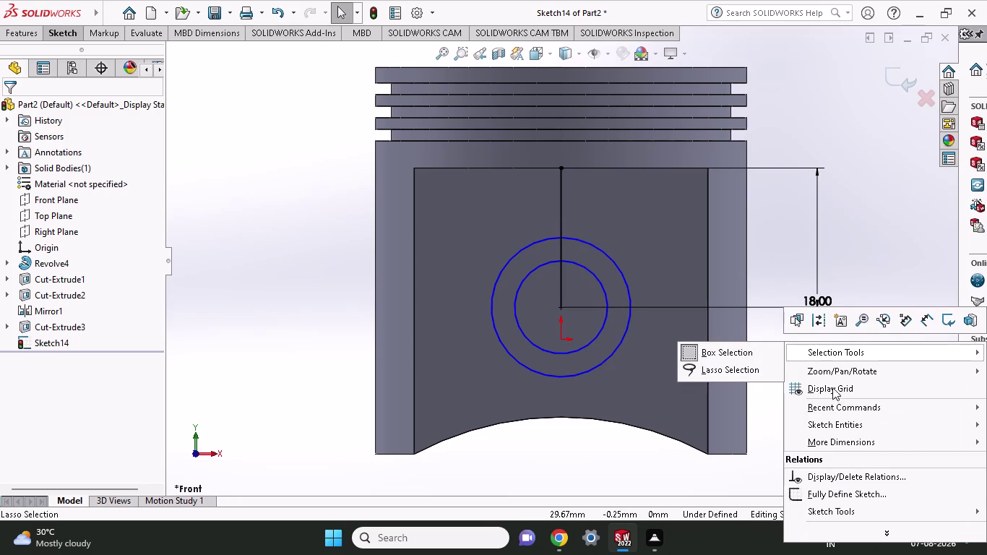
Close the shortcut menu and exit the pin-boss sketch.
click(732, 353)
drag(543, 197, 571, 212)
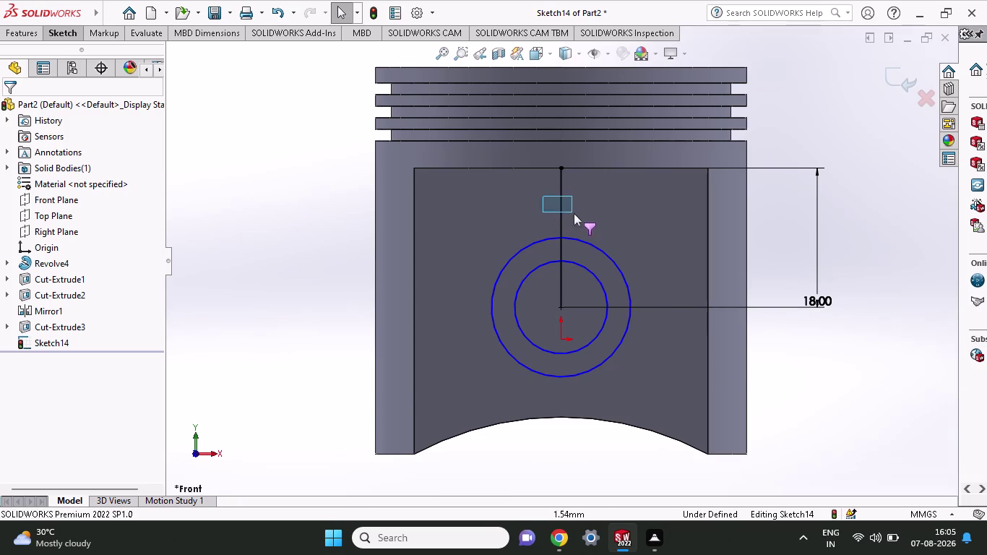
drag(571, 212, 582, 218)
triple_click(559, 218)
double_click(562, 218)
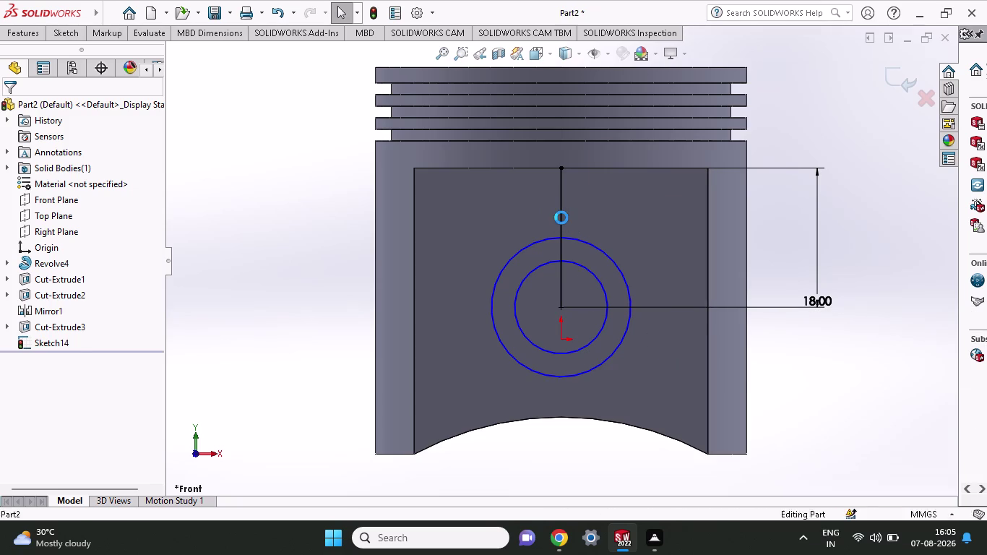
Delete Sketch14 from the part.
double_click(562, 218)
key(Escape)
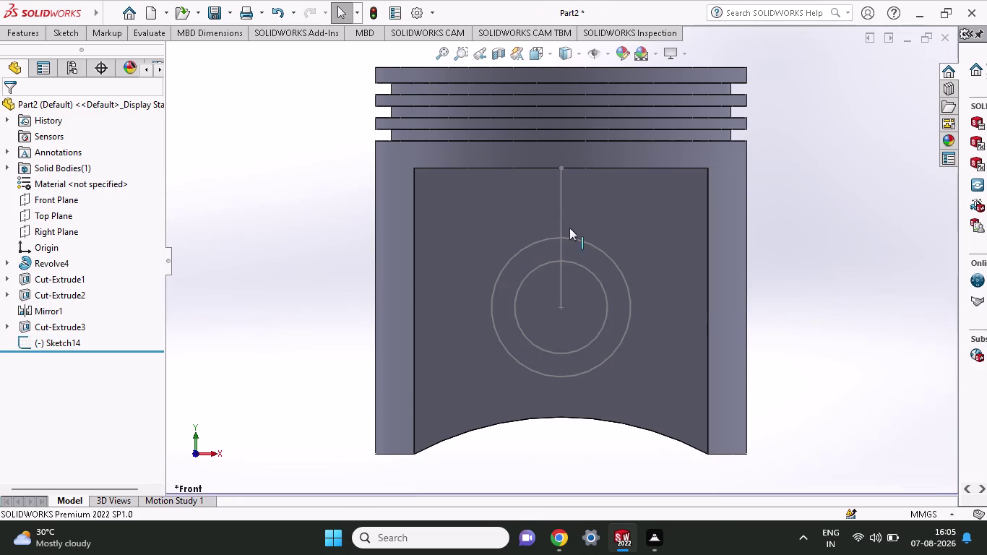
click(559, 224)
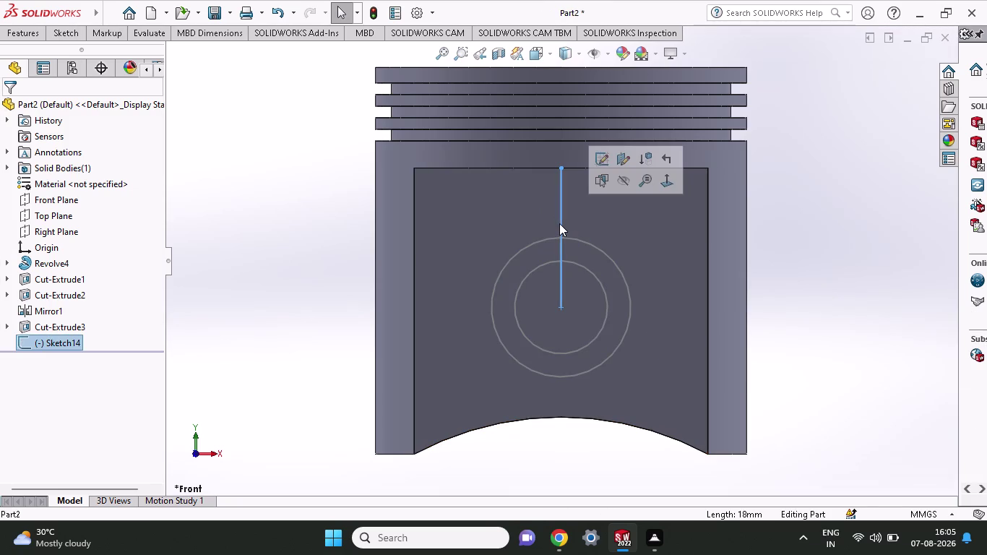
key(Delete)
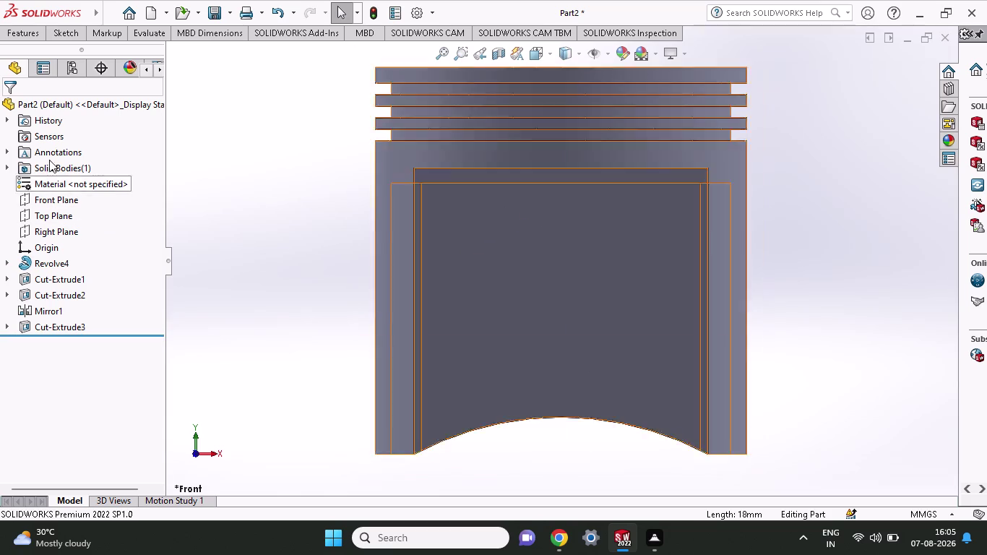
Start a circle sketch on the inner crown face, then discard the empty sketch.
click(56, 33)
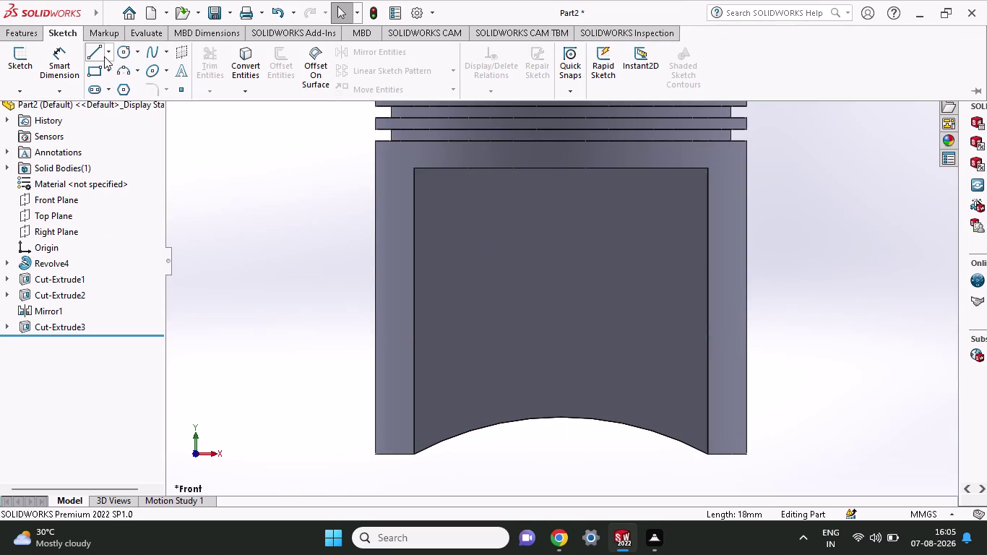
click(122, 50)
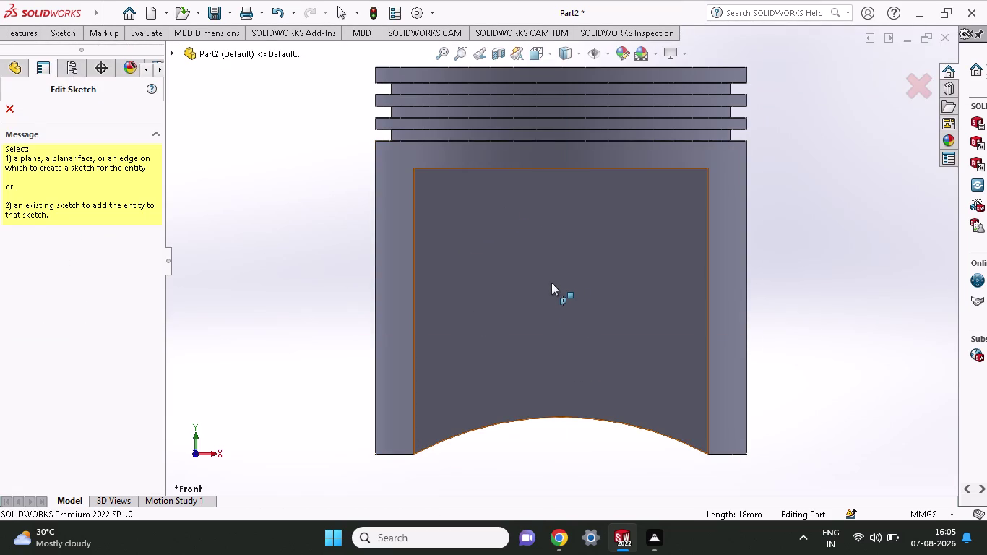
click(551, 283)
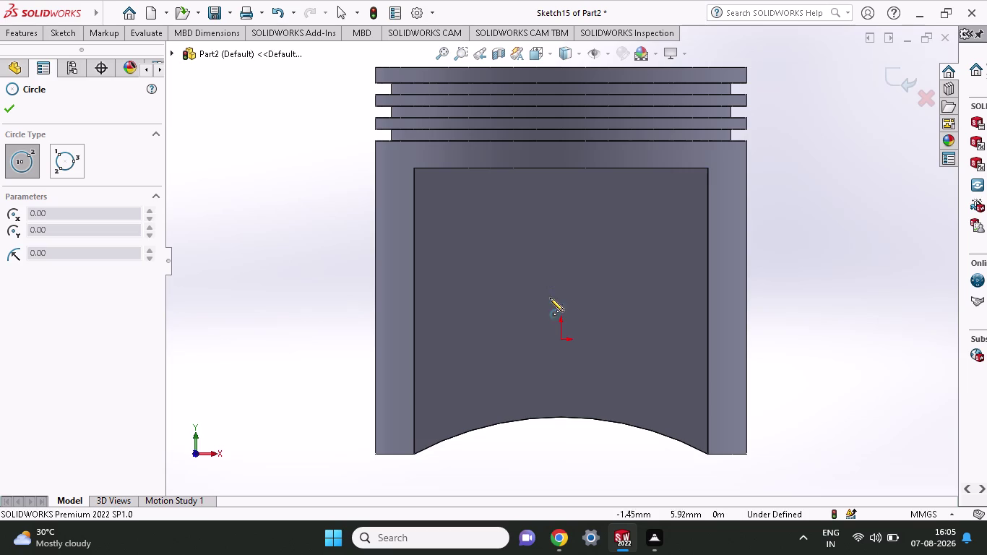
key(Escape)
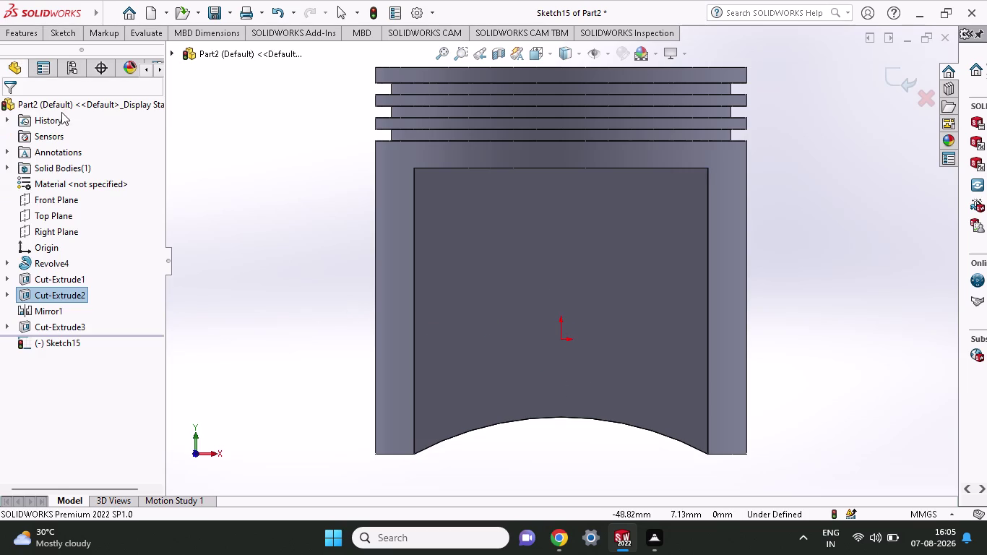
click(62, 206)
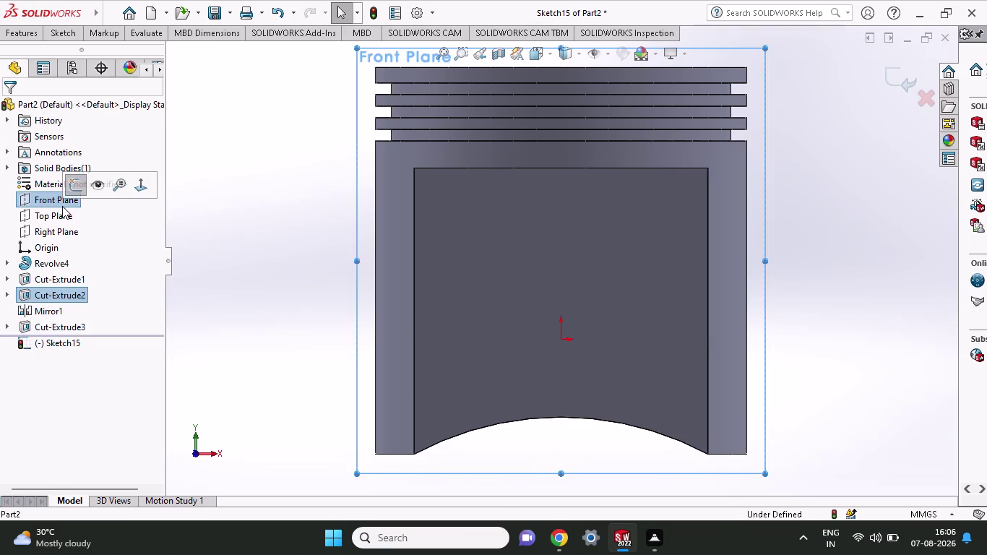
click(69, 190)
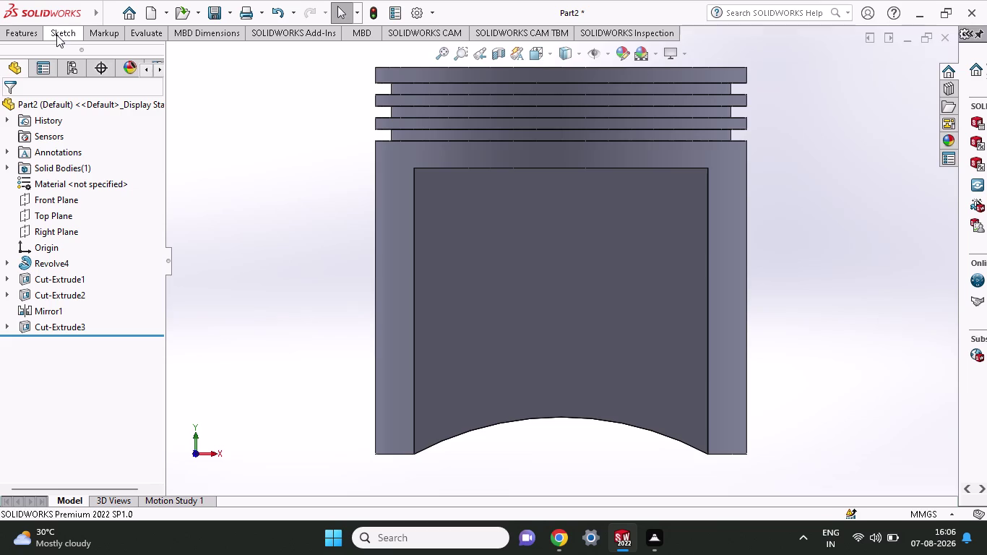
On the Front Plane, draw a 6 mm radius circle centred above the origin.
click(57, 34)
click(124, 55)
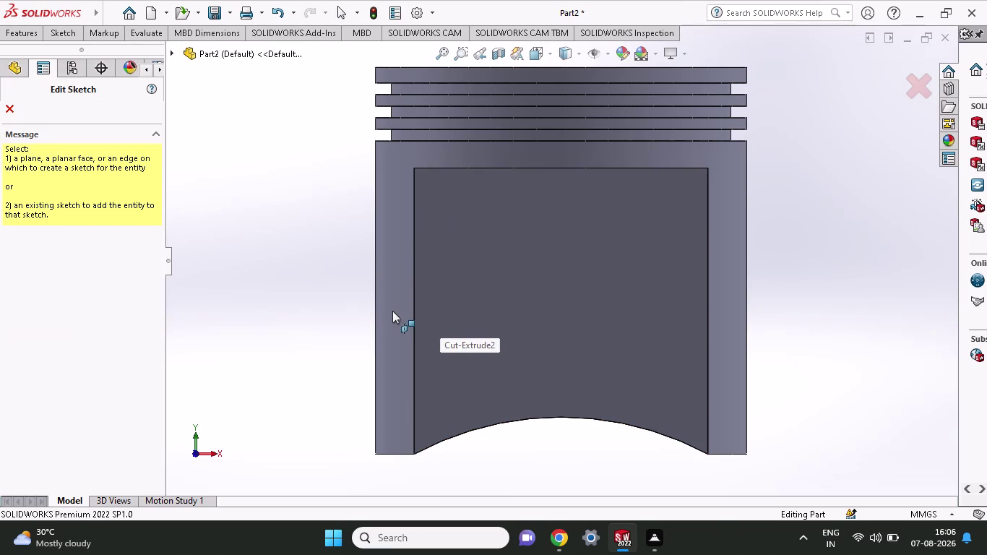
click(563, 273)
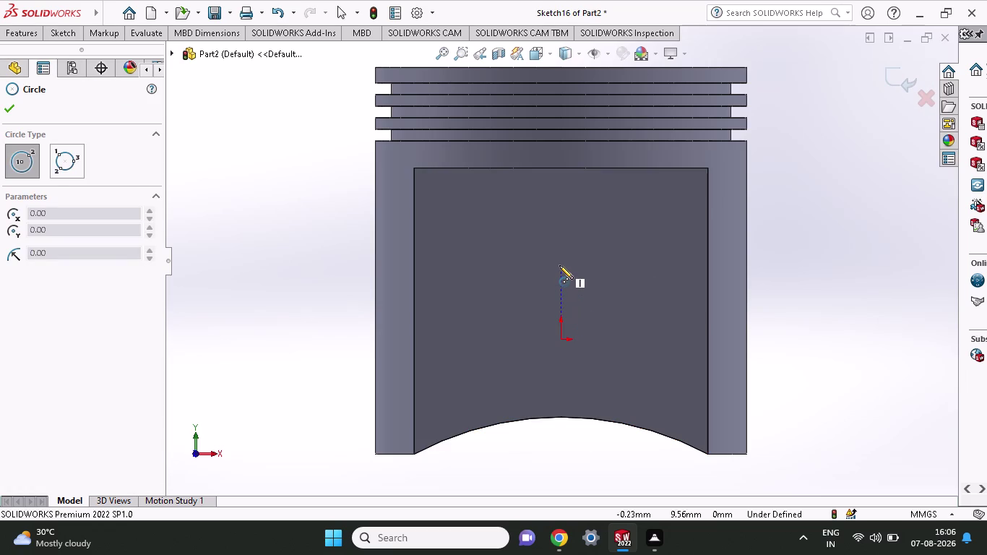
click(559, 265)
click(579, 298)
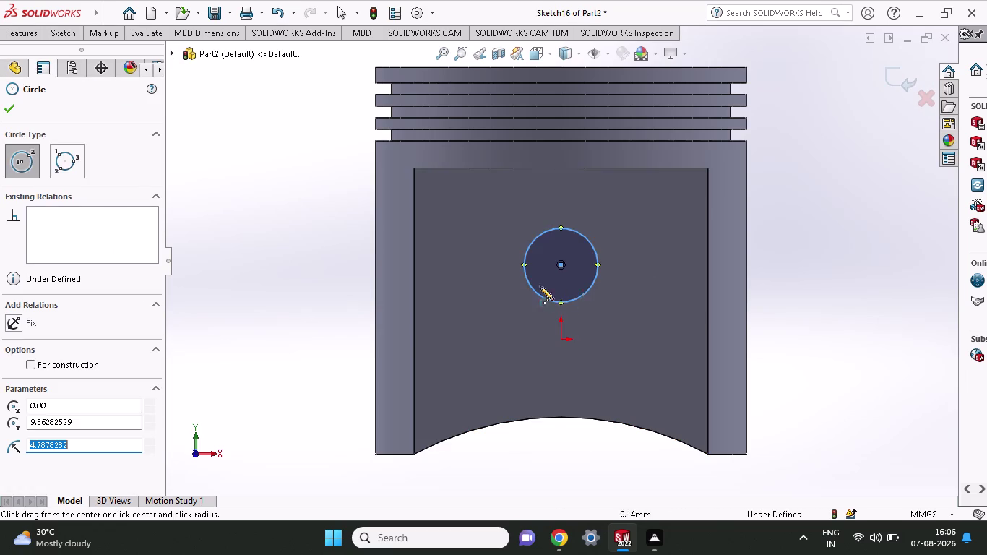
key(6)
key(Return)
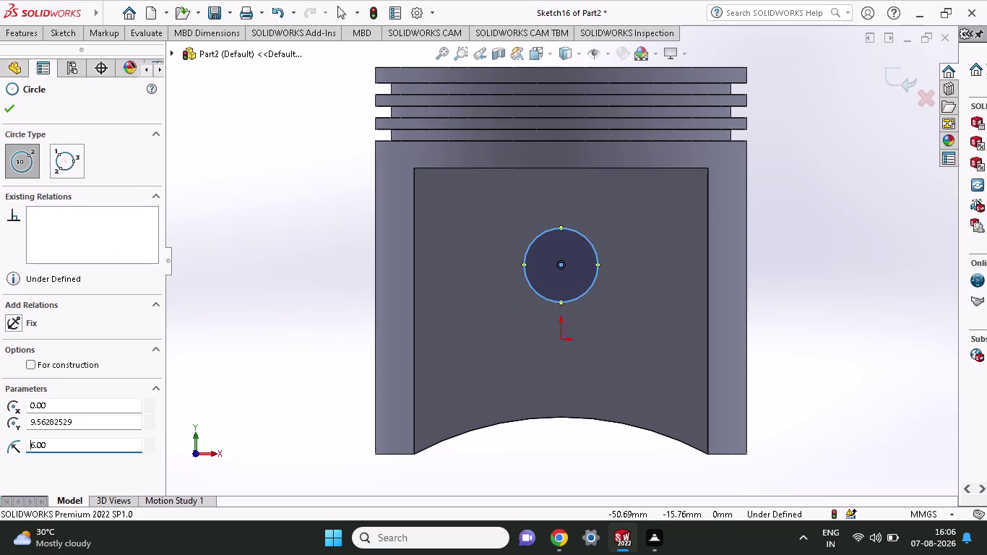
click(7, 109)
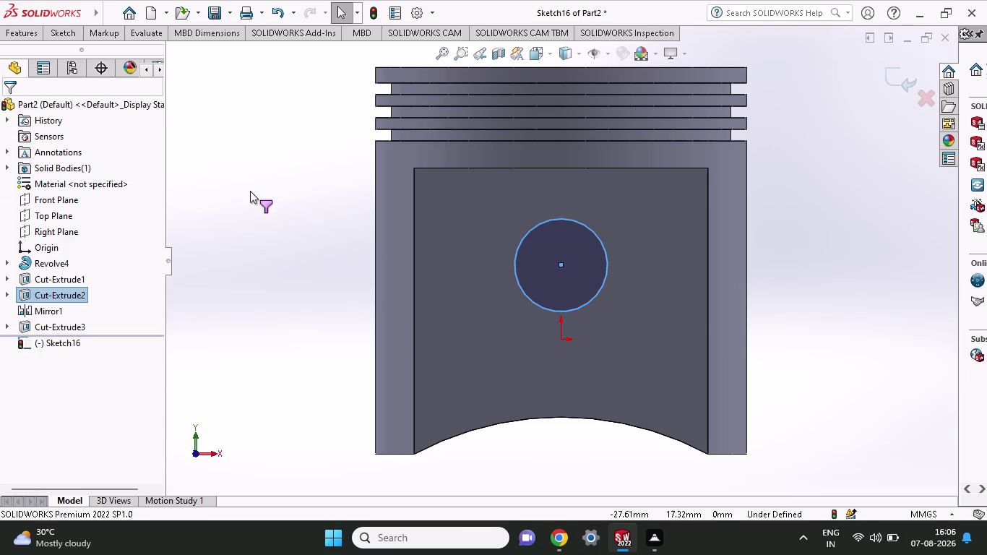
Add a concentric outer circle with a 9 mm radius.
click(66, 32)
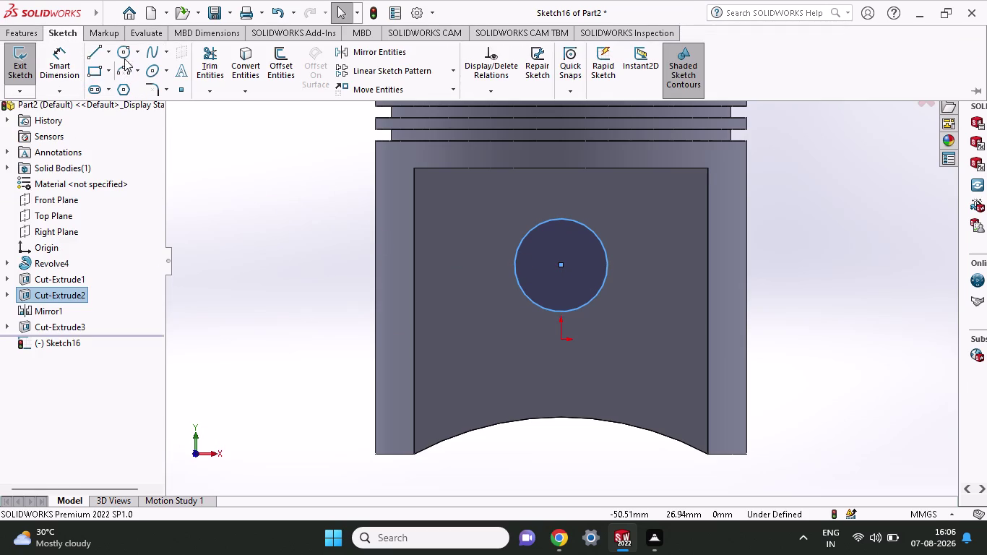
click(124, 56)
click(560, 264)
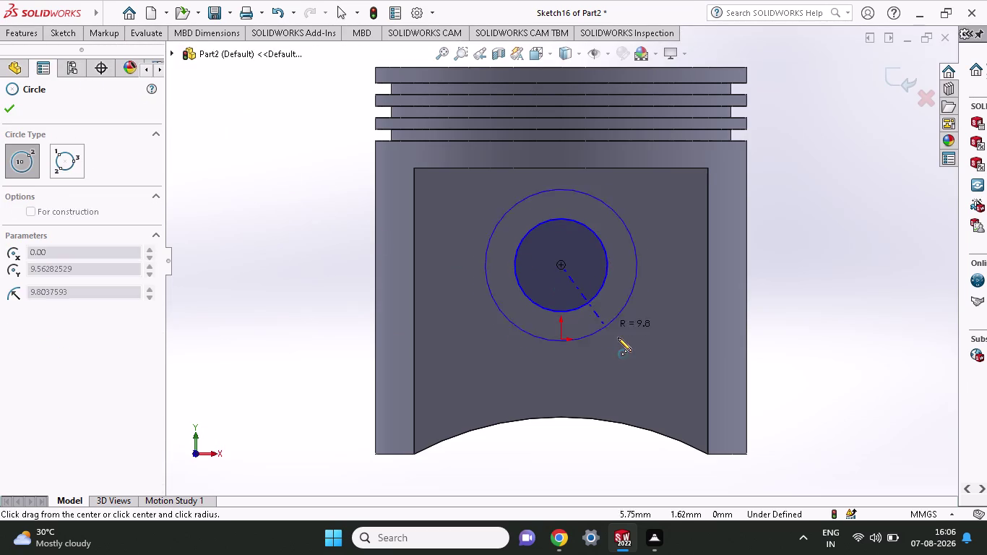
click(604, 323)
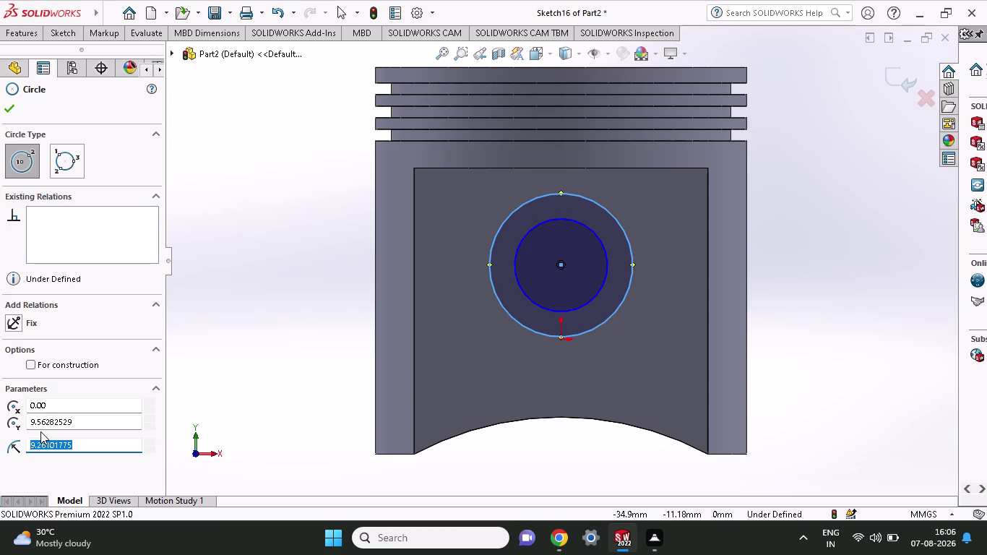
key(9)
key(Return)
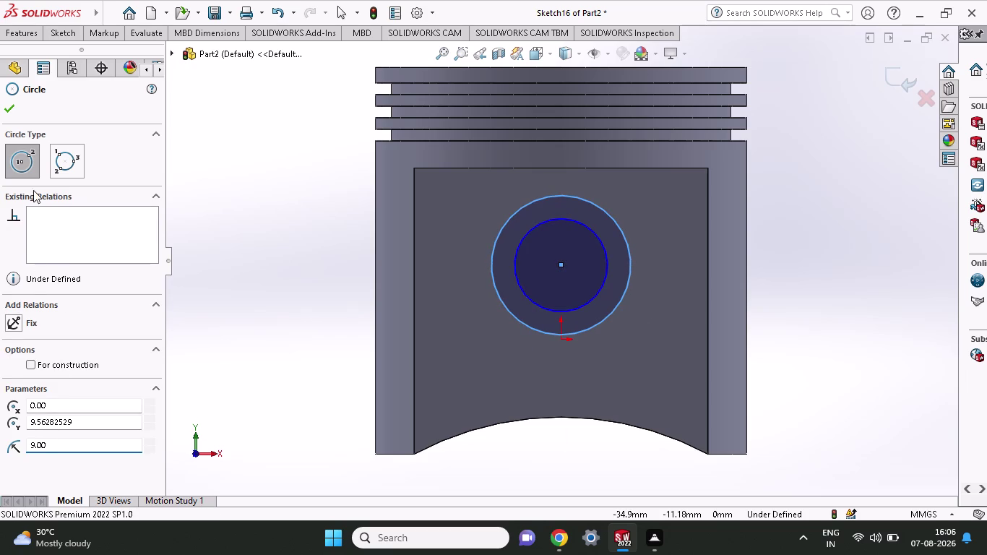
click(4, 110)
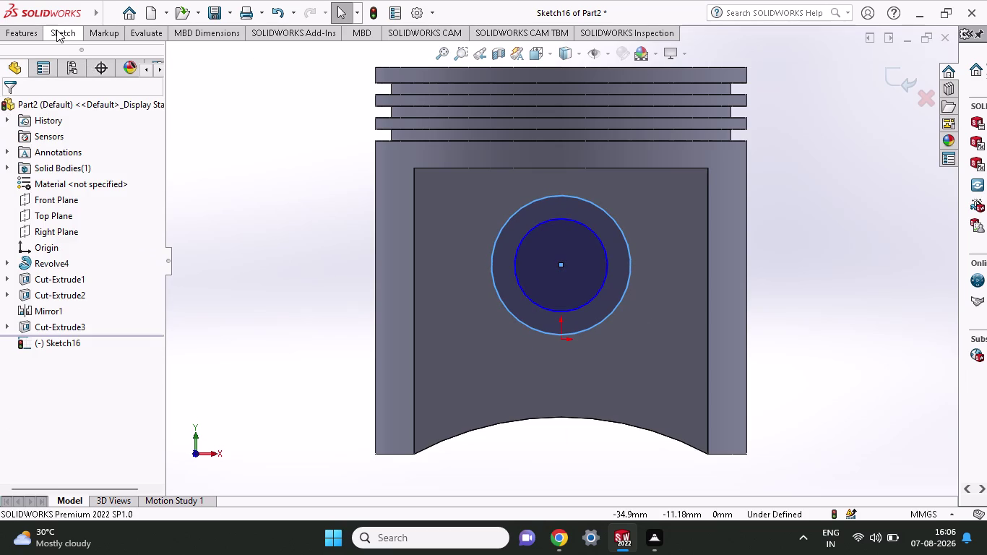
click(57, 30)
Dimension the pin-boss circles' centre 18 mm below the inner crown edge in Sketch16.
click(53, 64)
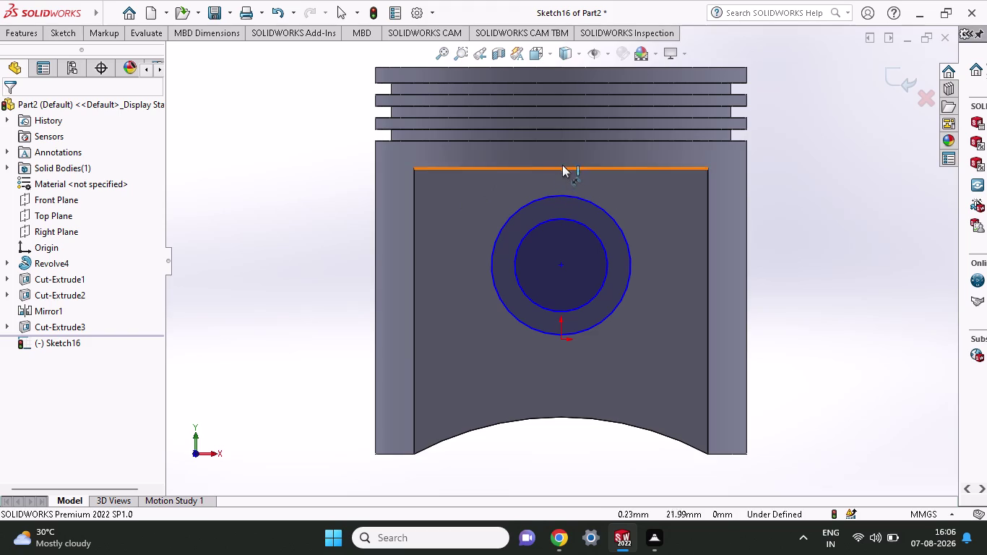
click(562, 167)
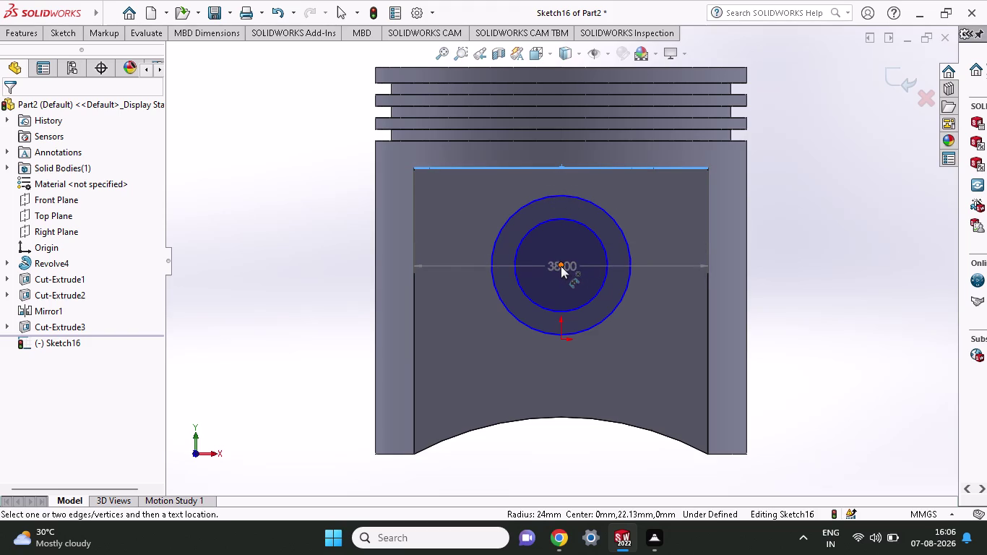
click(561, 263)
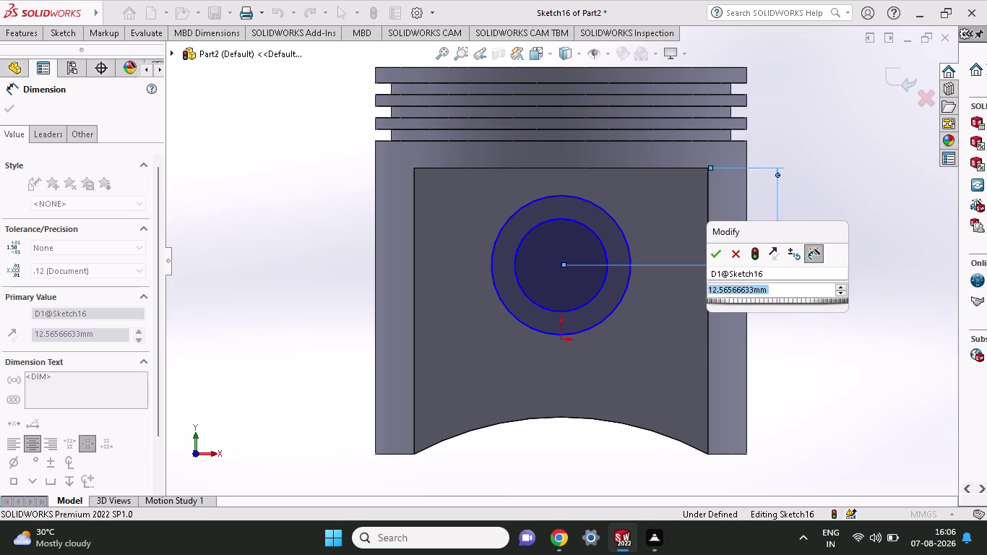
text(18)
key(Return)
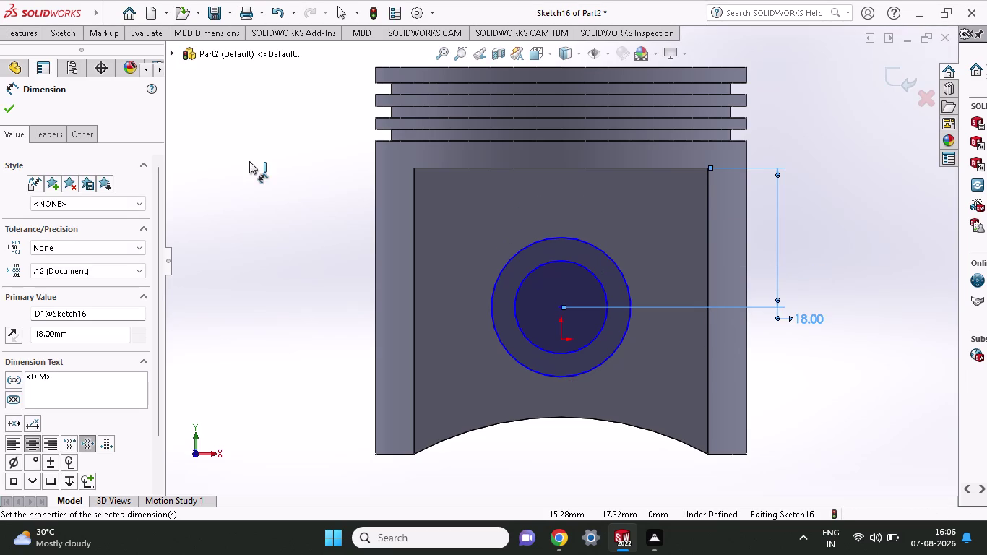
click(6, 103)
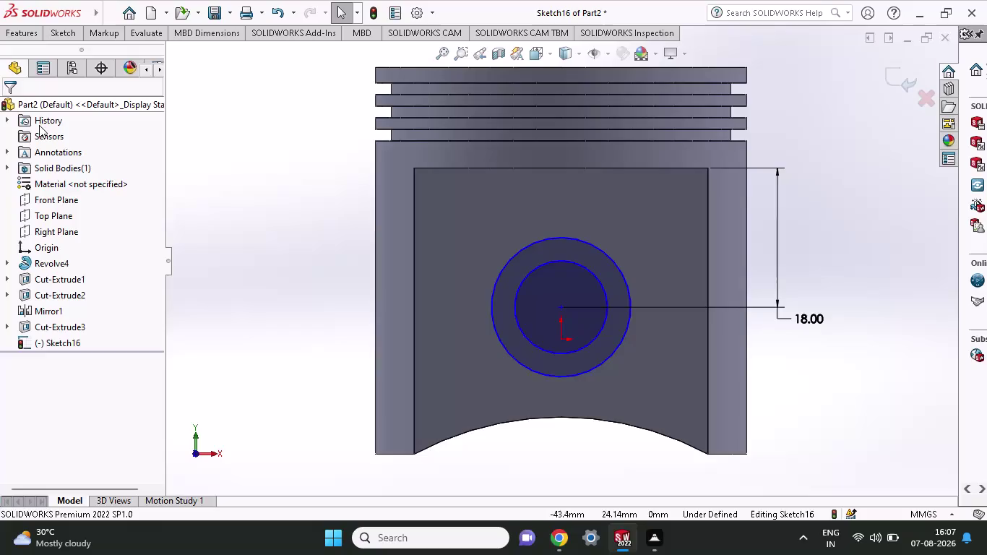
click(26, 25)
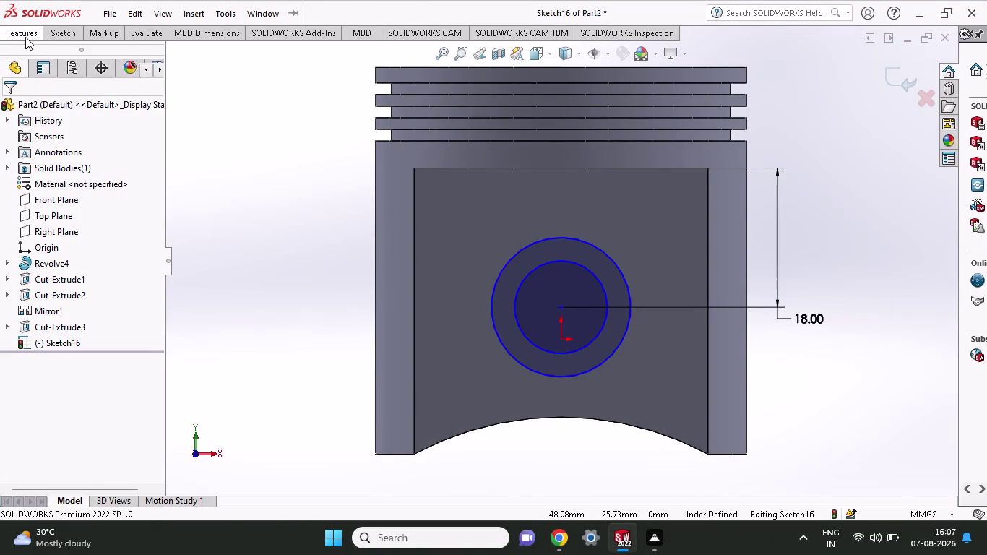
click(25, 30)
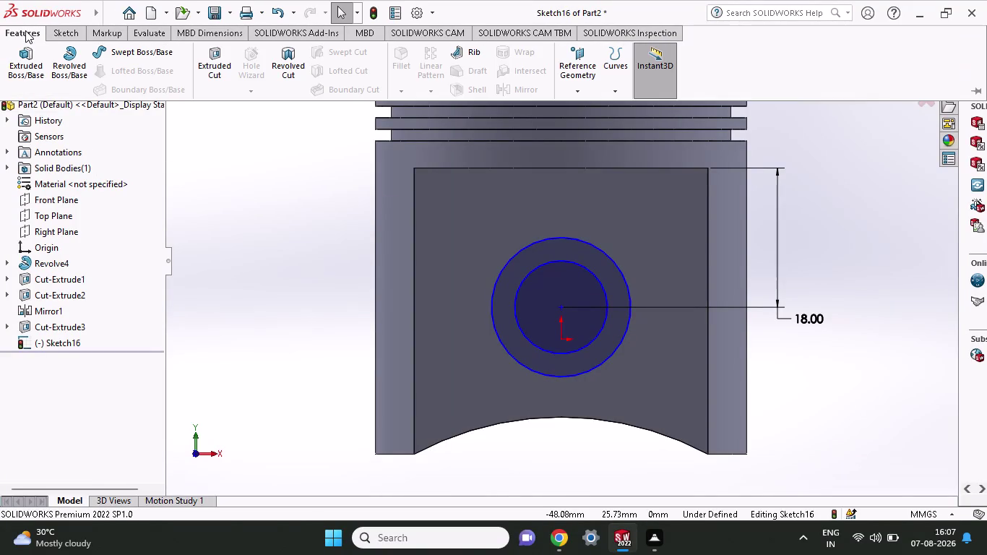